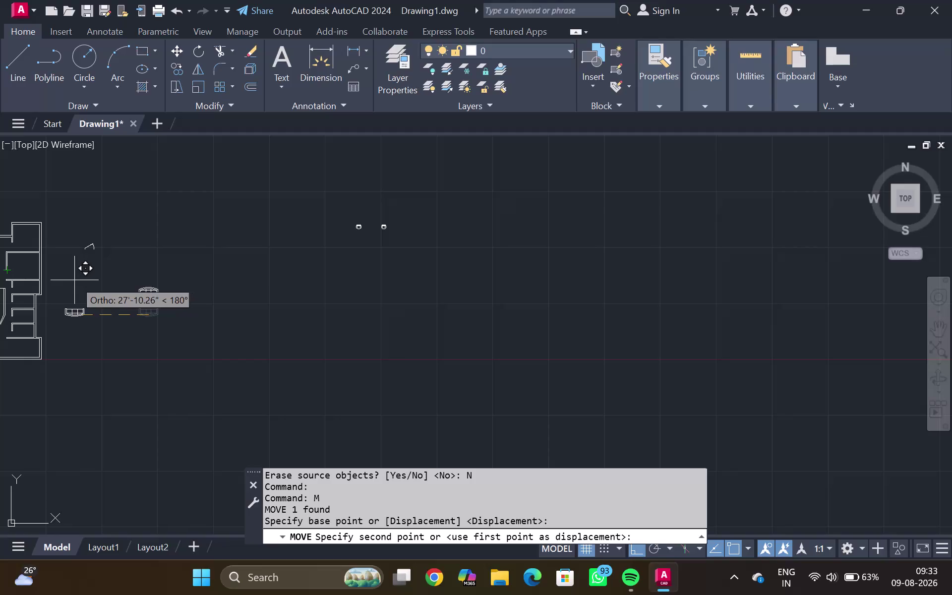
Abandon the in-progress sofa move.
key(F8)
middle_drag(21, 285, 200, 359)
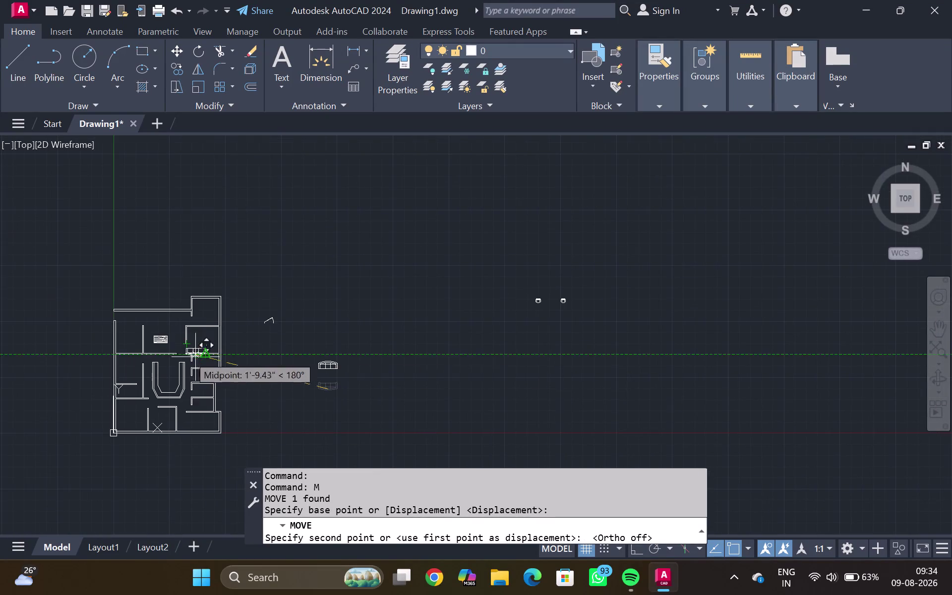
scroll(up, 3)
scroll(up, 3)
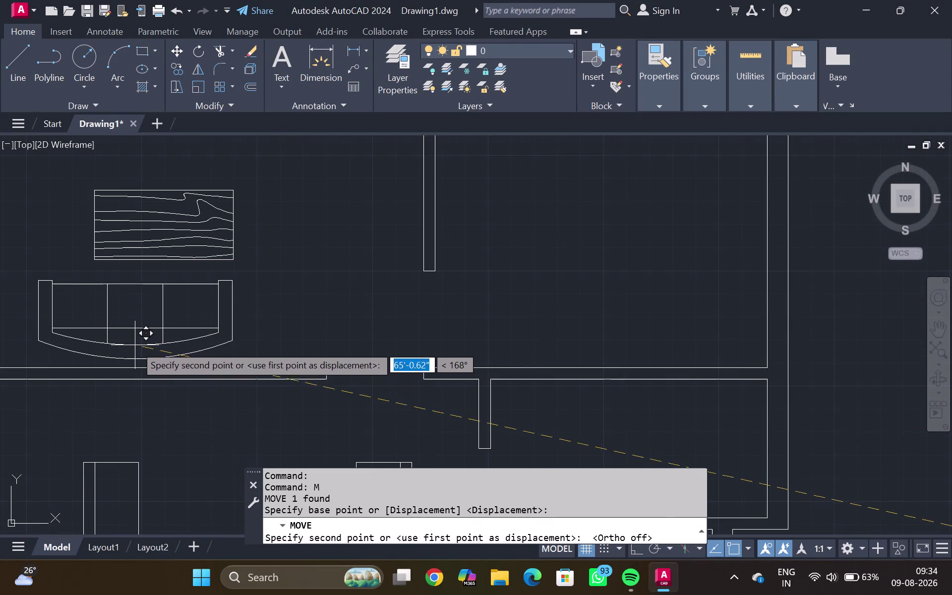
click(155, 345)
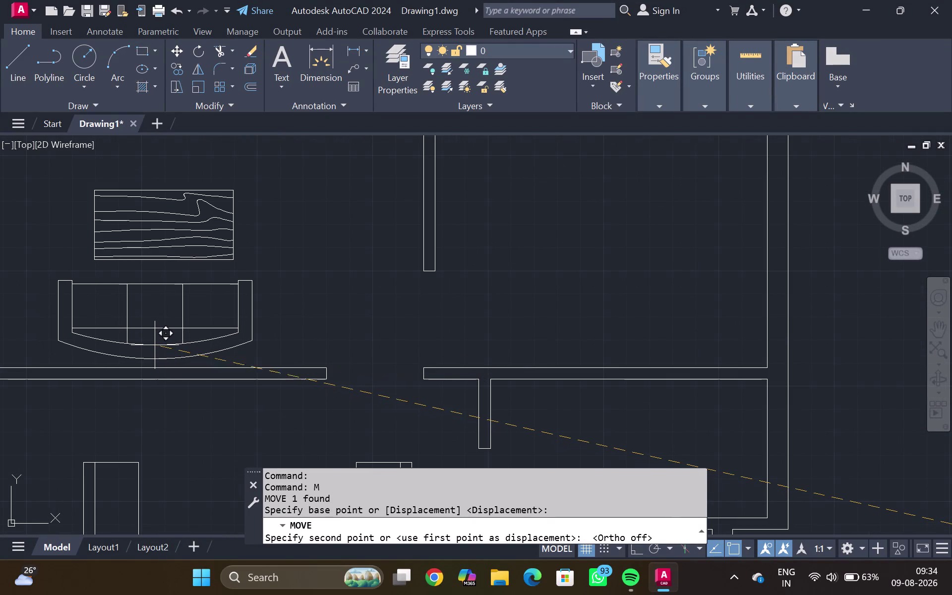
key(Escape)
Move the two small chairs from the far right to beside the sofa.
scroll(down, 3)
middle_drag(692, 332, 556, 304)
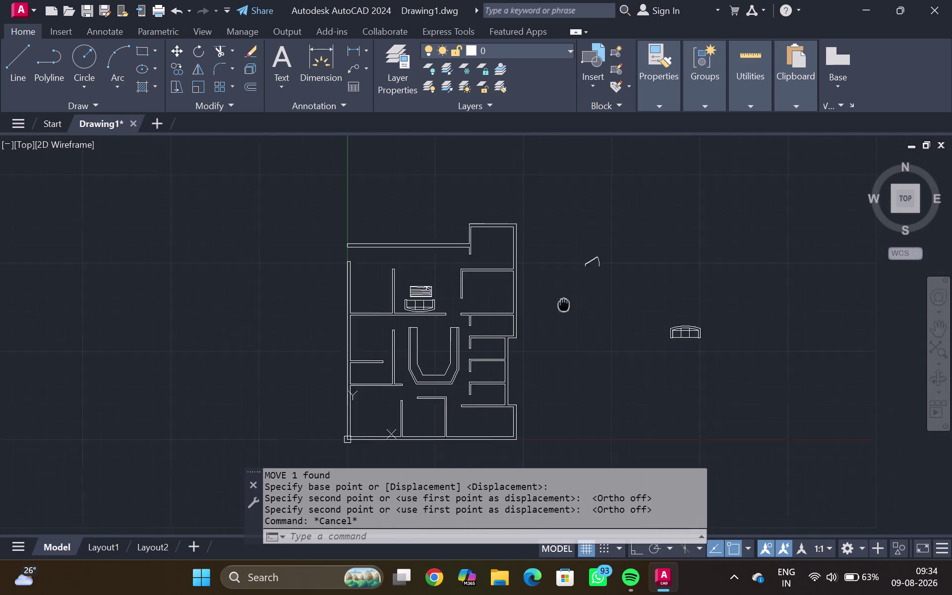
middle_drag(534, 302, 517, 299)
scroll(down, 3)
drag(744, 261, 656, 230)
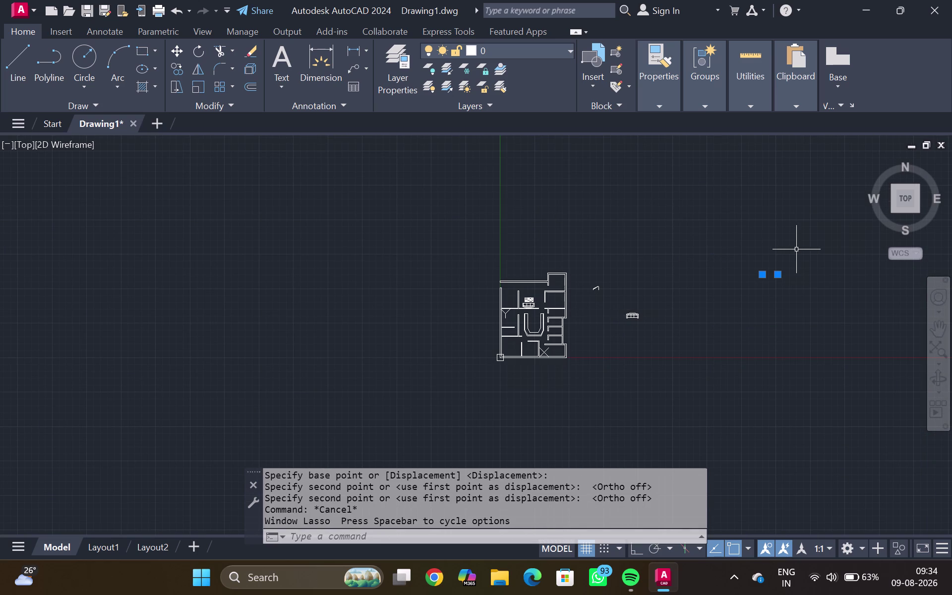
key(m)
key(Return)
scroll(up, 3)
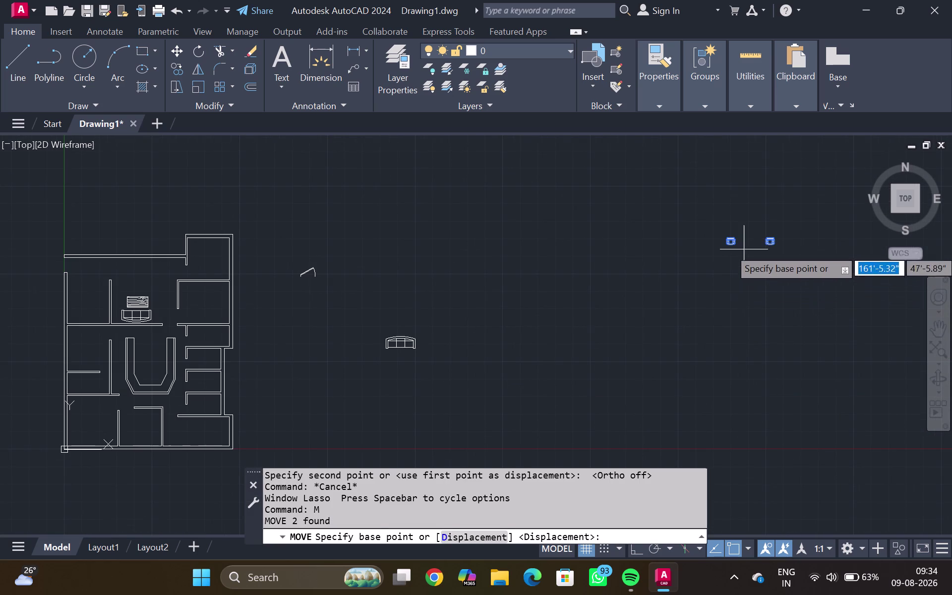
click(741, 245)
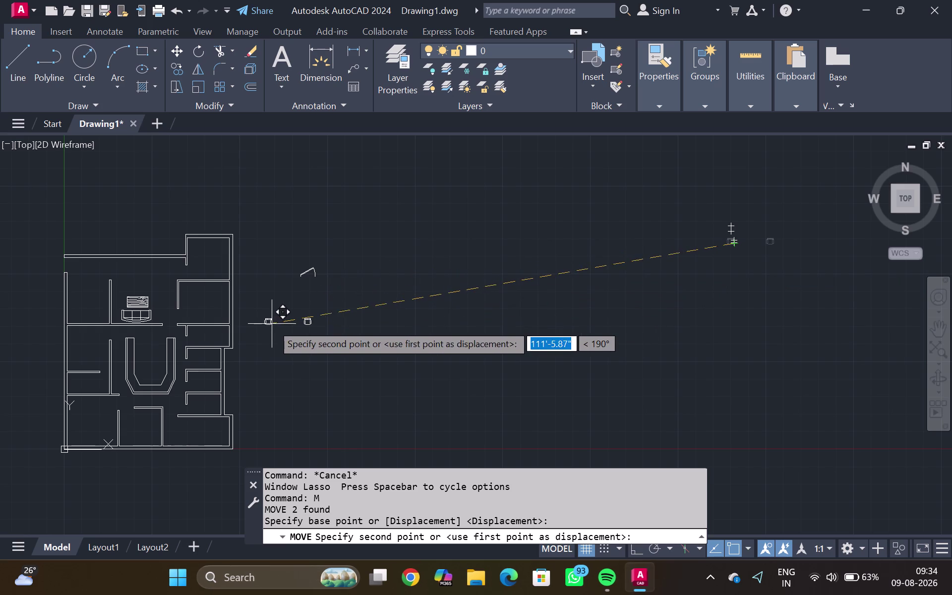
click(273, 322)
key(Escape)
scroll(up, 3)
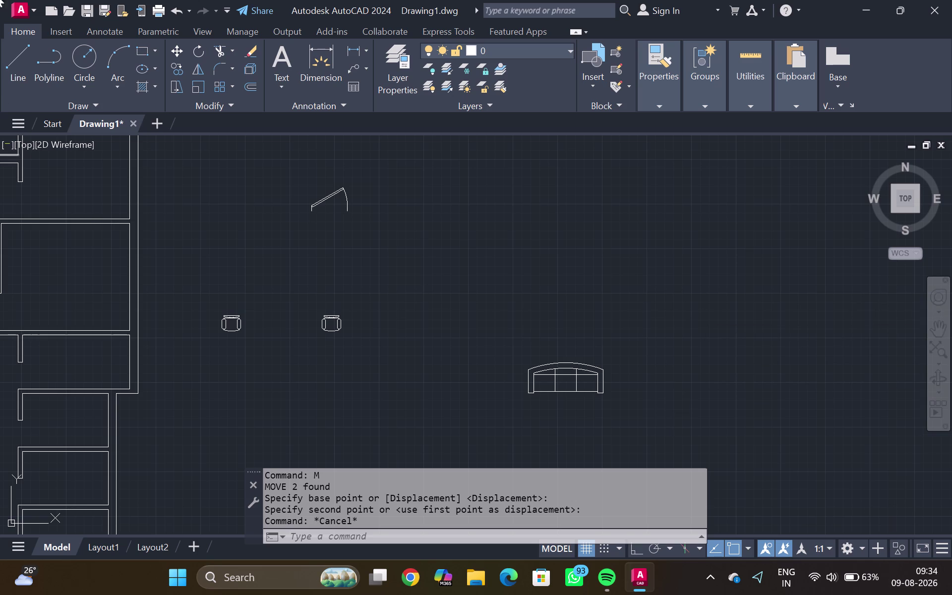
click(238, 317)
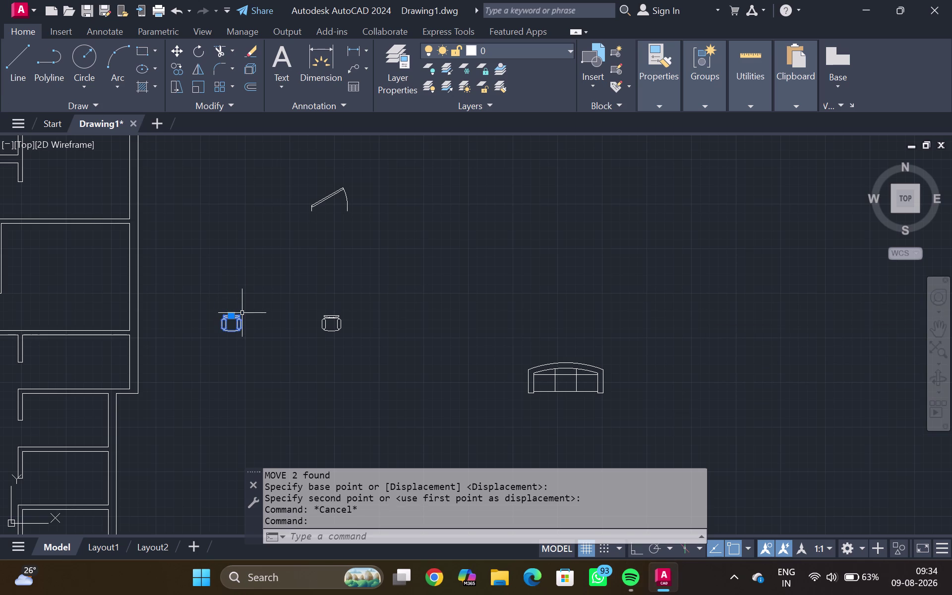
Rotate the left chair 90 degrees so it faces sideways.
key(r)
key(o)
key(Return)
click(243, 311)
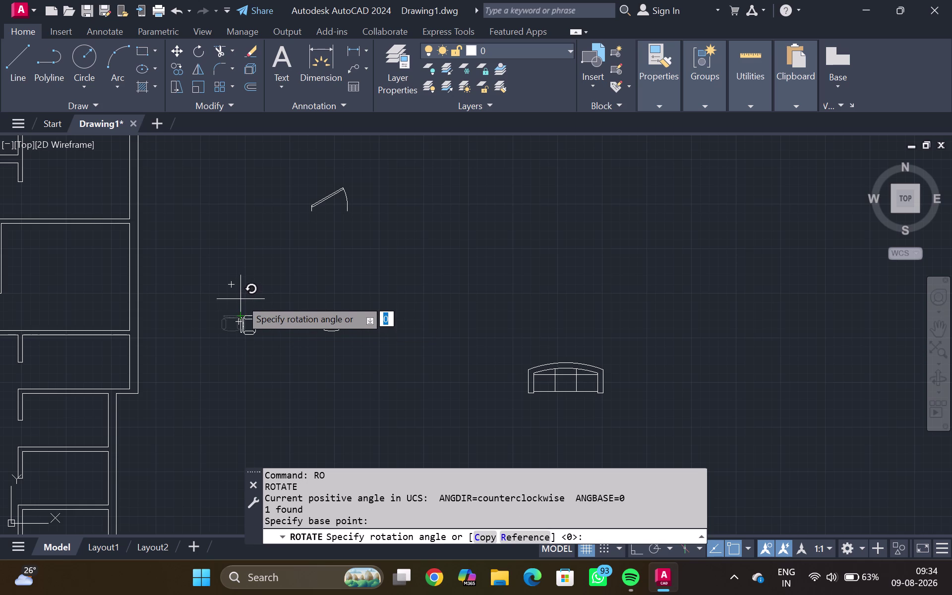
click(240, 296)
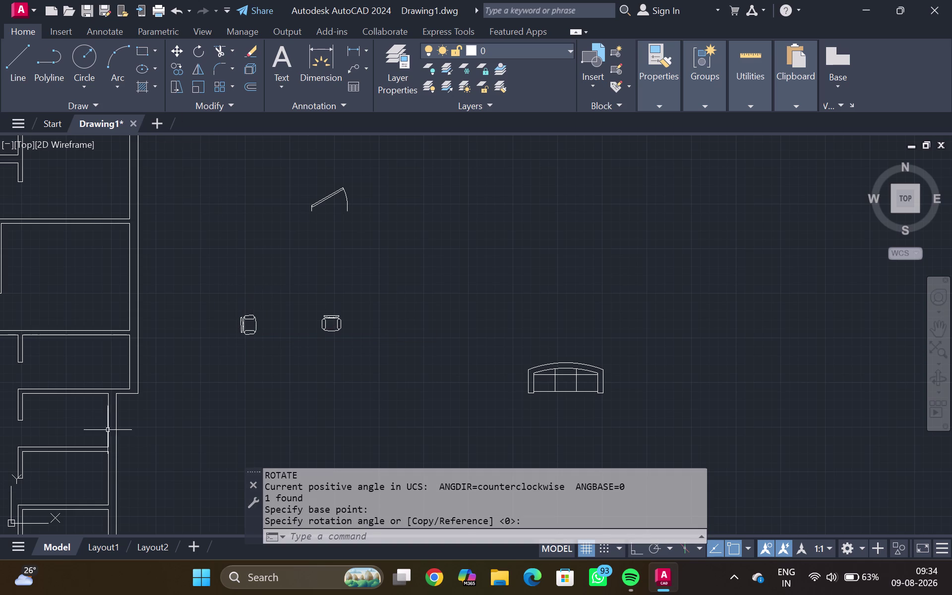
Mirror the rotated chair across a straight vertical line, keeping the original.
click(255, 318)
text(MI)
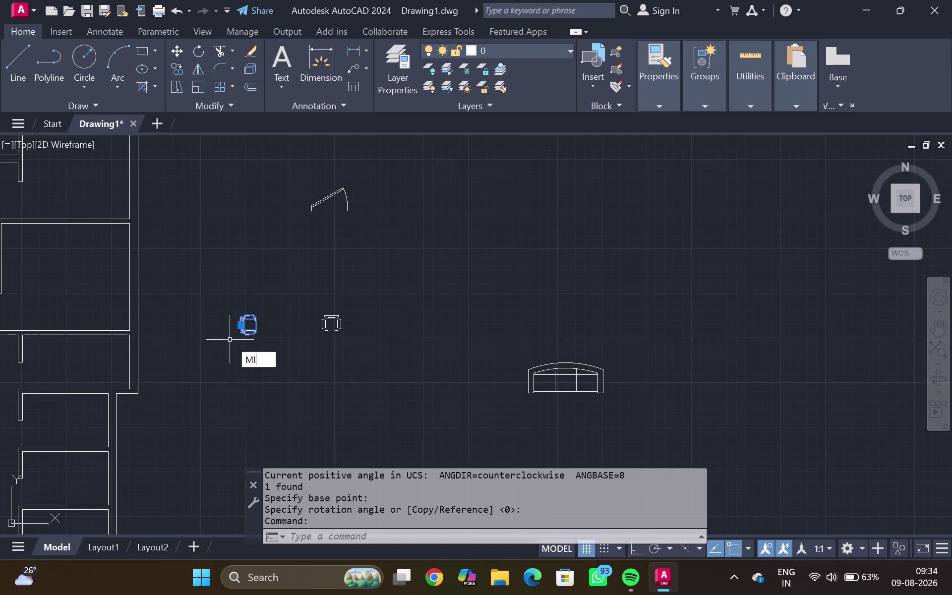
key(Return)
click(270, 300)
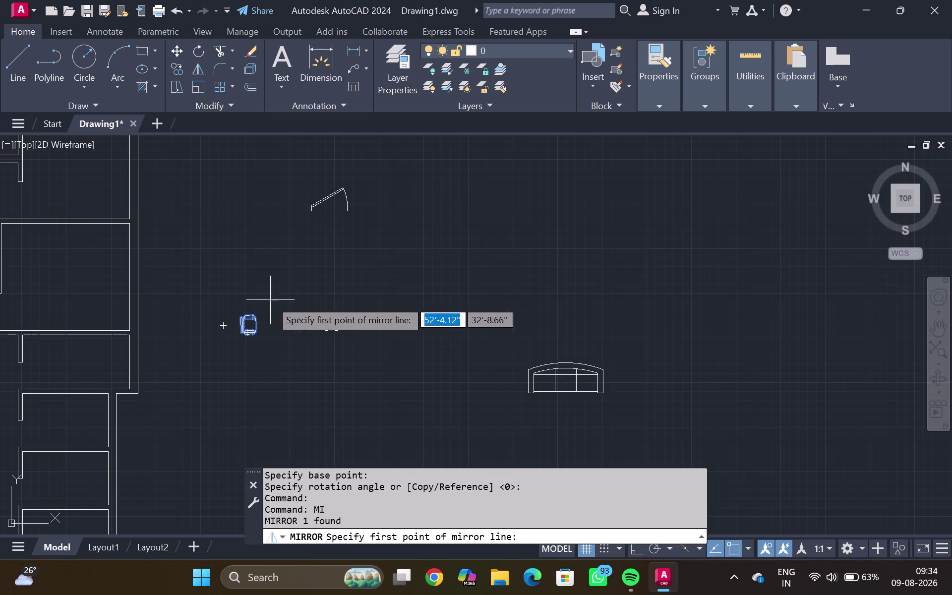
key(F8)
click(272, 373)
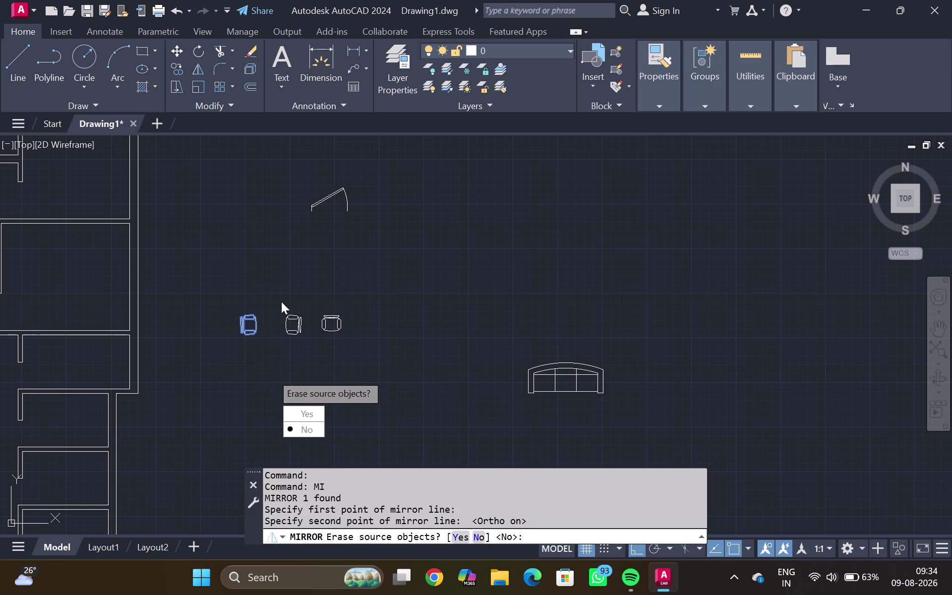
drag(294, 433, 272, 373)
key(Escape)
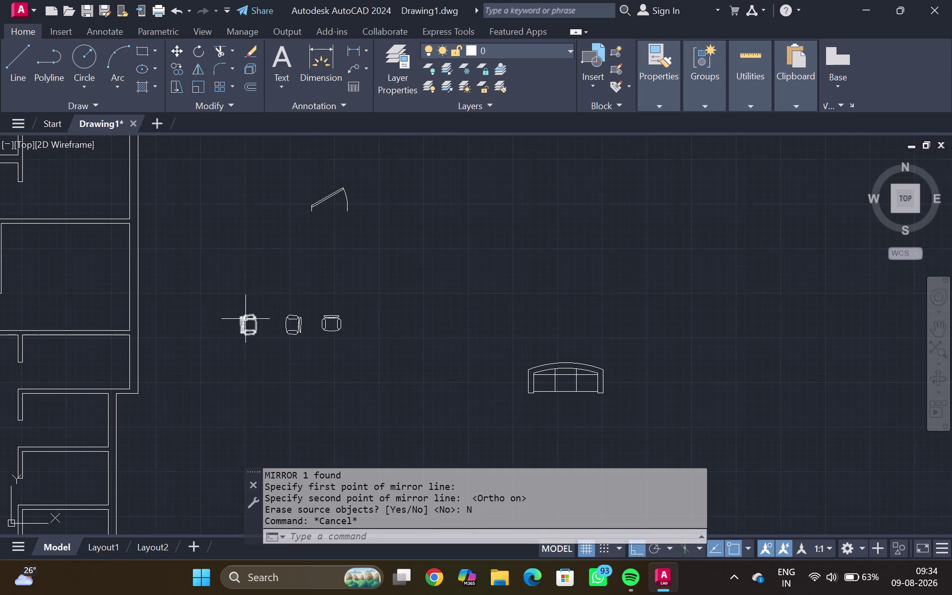
click(246, 321)
text(CO)
key(Return)
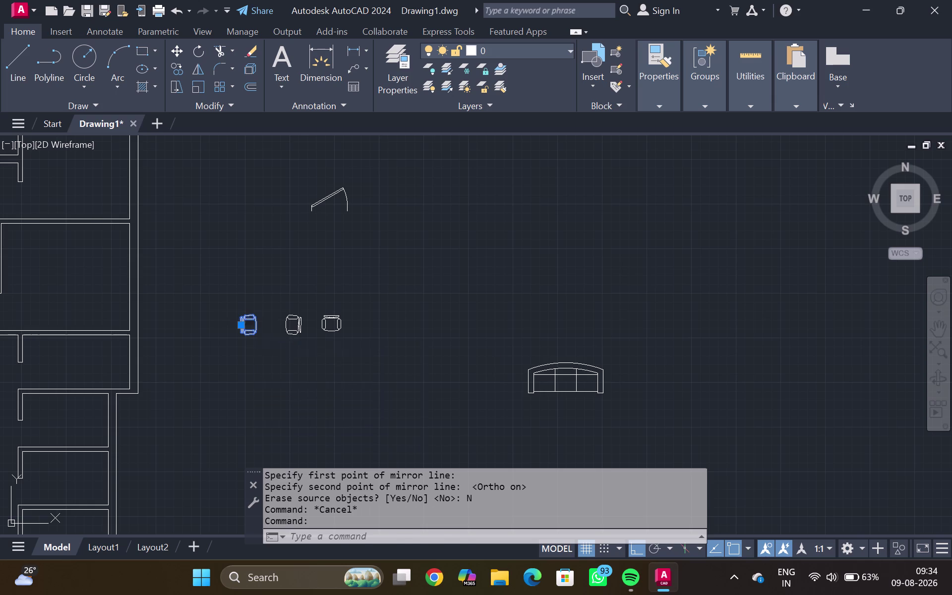
scroll(up, 3)
Copy the rotated chair to the left end of the top room's desk.
click(223, 329)
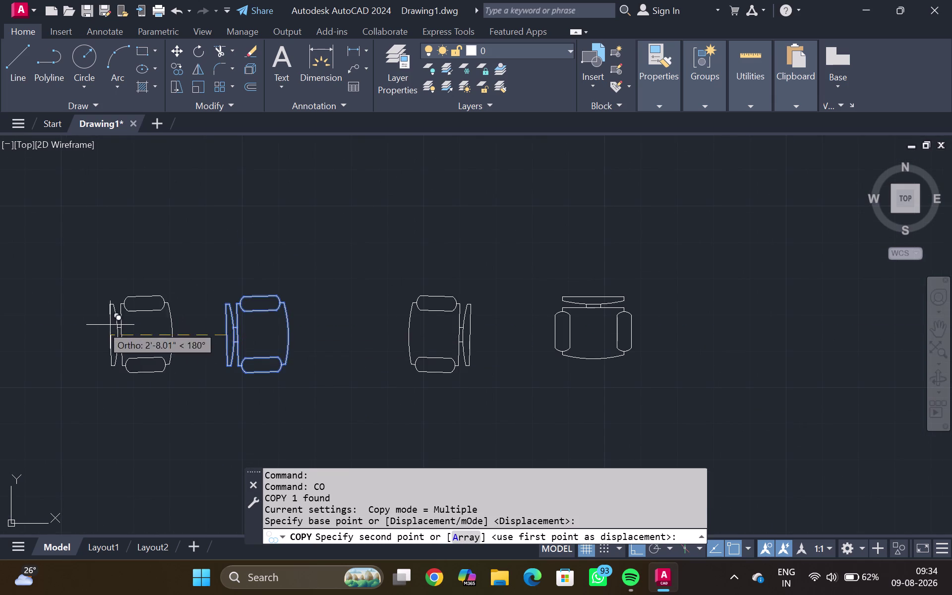
scroll(down, 3)
middle_drag(36, 316, 228, 306)
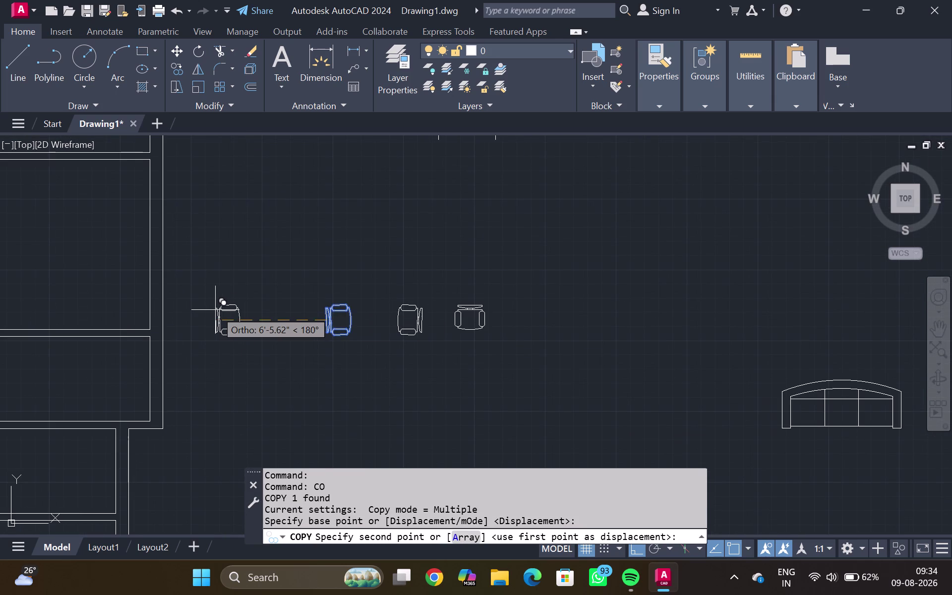
key(F8)
scroll(down, 3)
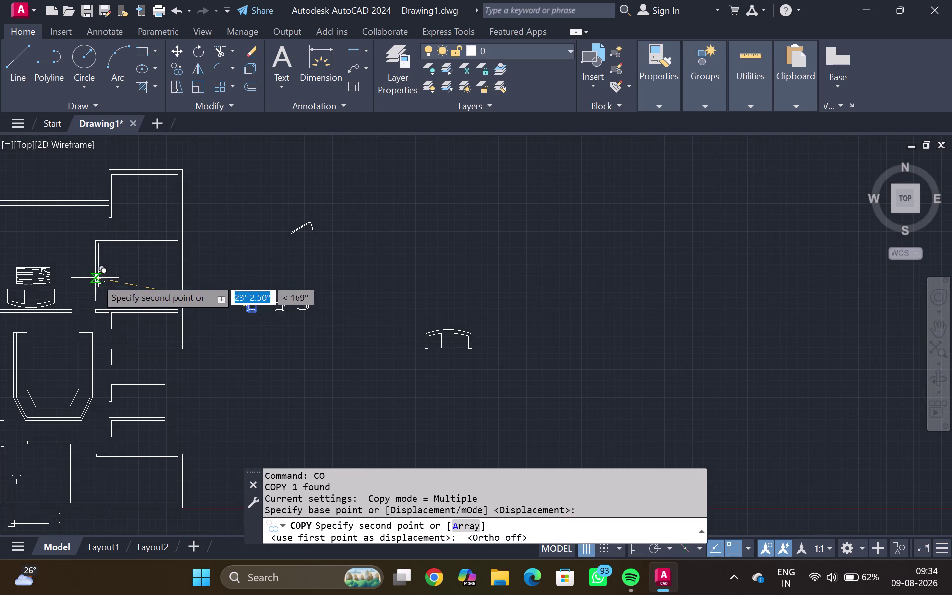
middle_drag(61, 273, 178, 308)
scroll(up, 3)
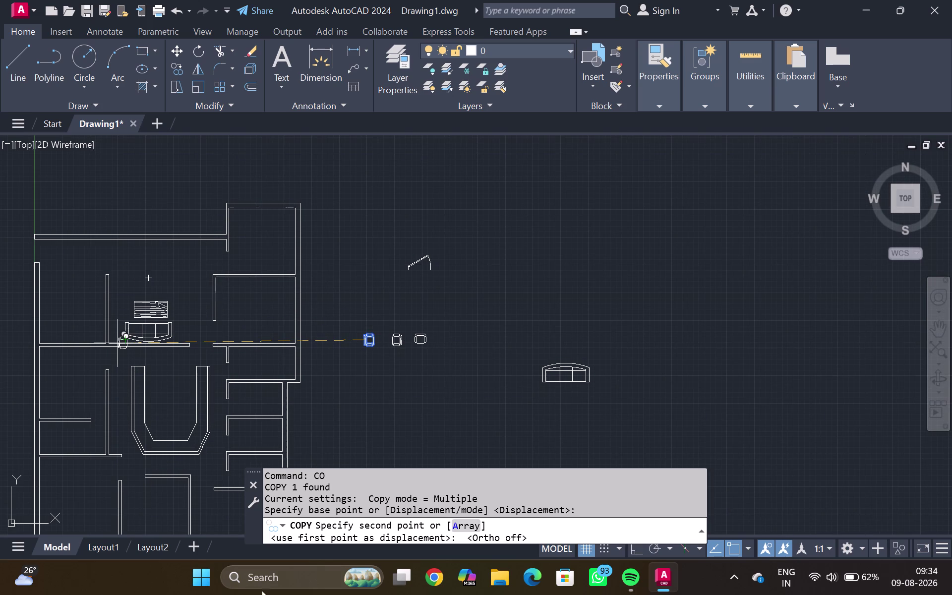
scroll(up, 3)
scroll(up, 3)
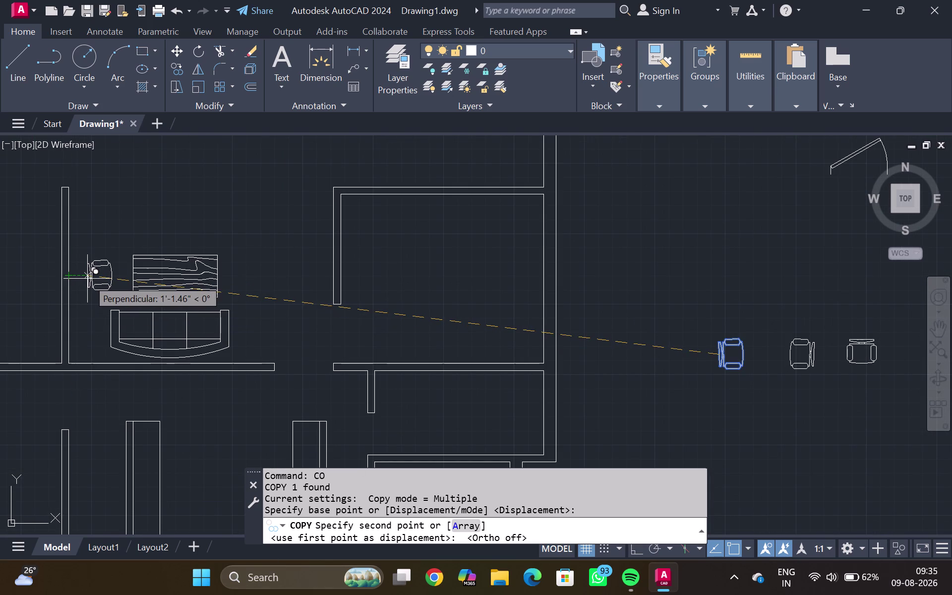
click(87, 278)
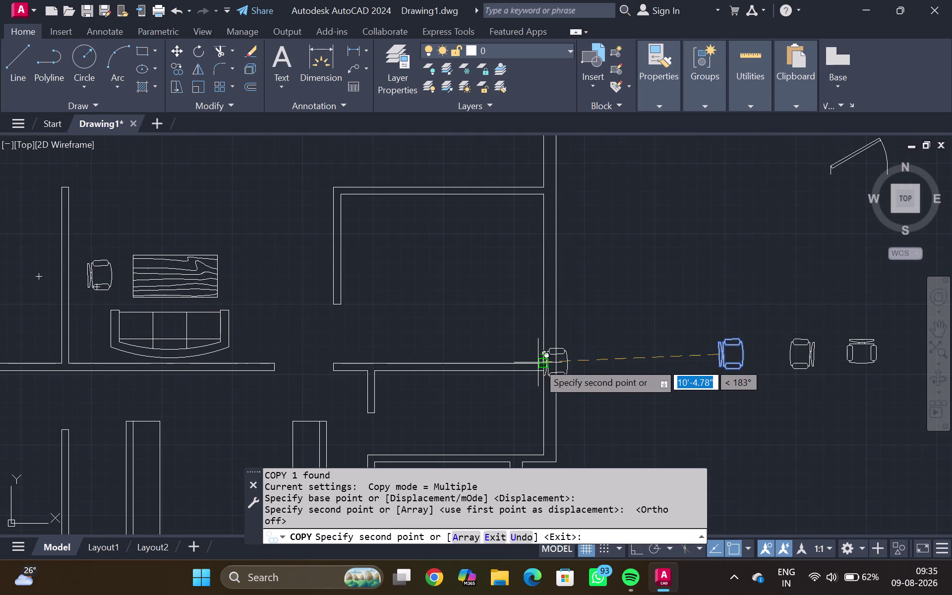
key(Escape)
Copy the mirrored chair to the desk's right end.
click(814, 360)
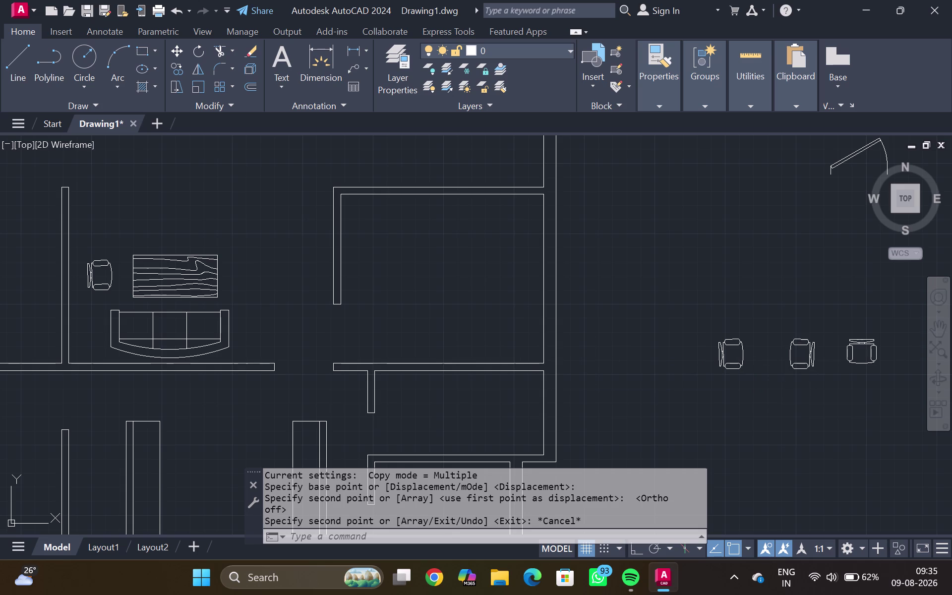
text(C)
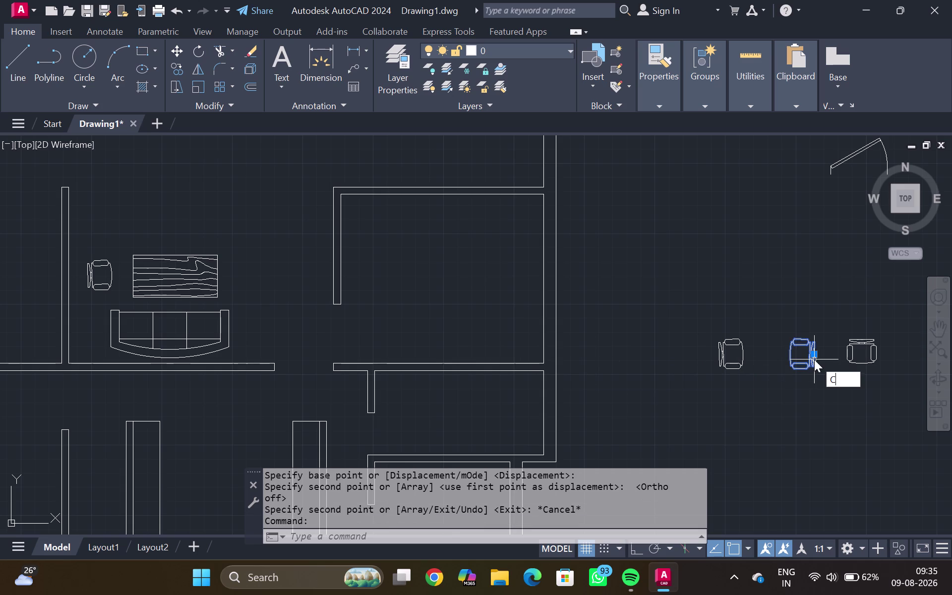
text(IO)
key(BackSpace)
key(BackSpace)
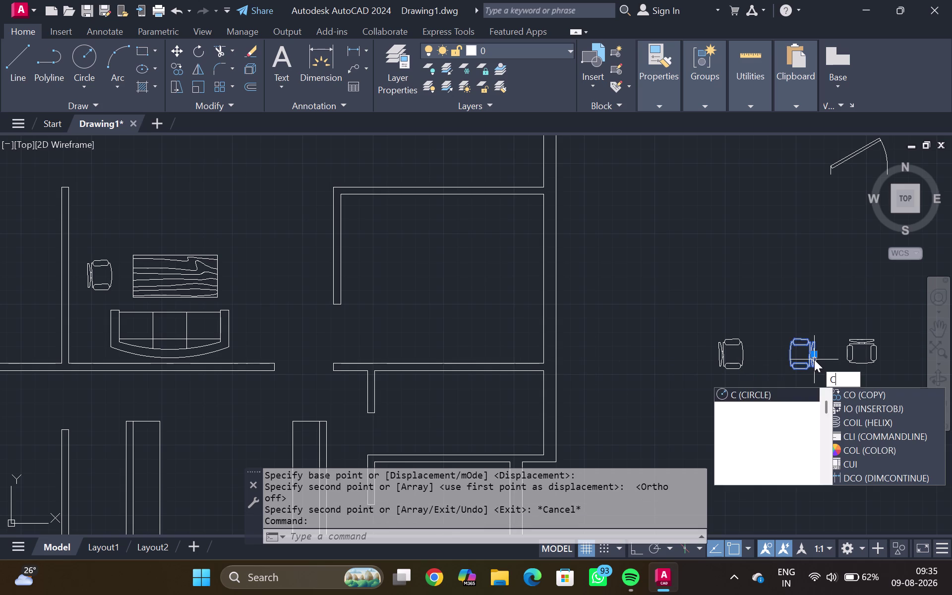
key(o)
key(Return)
click(815, 359)
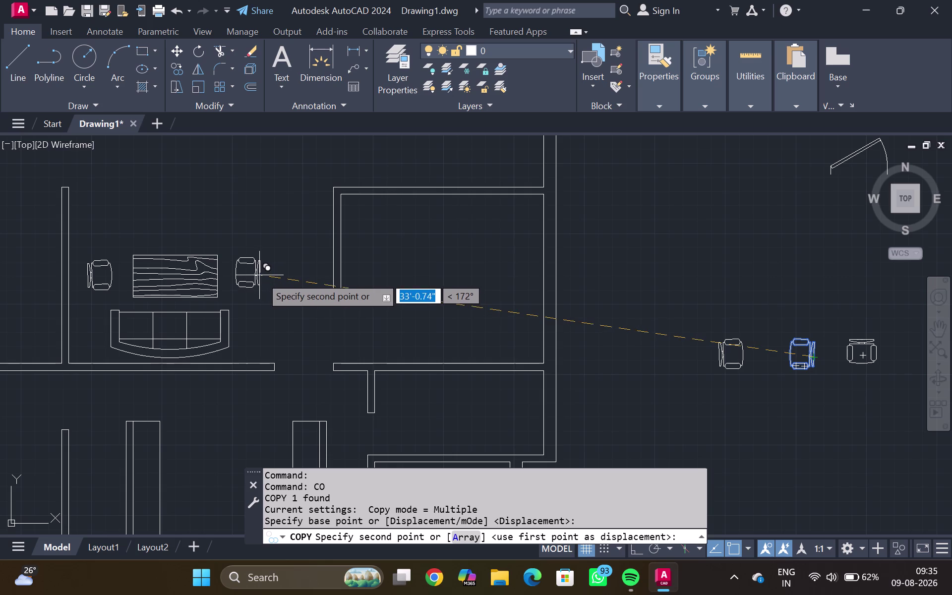
click(264, 278)
key(Escape)
scroll(down, 3)
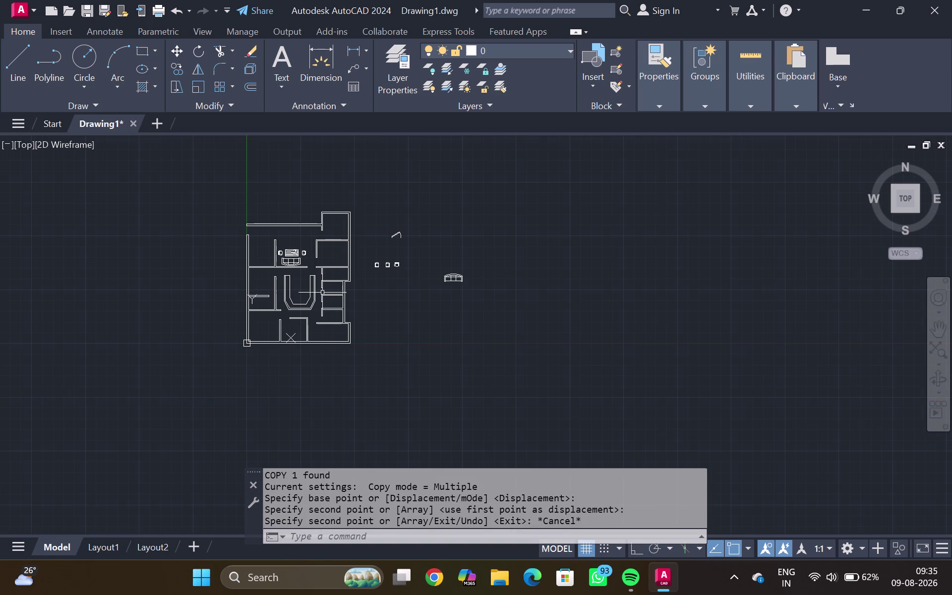
Copy the middle chair to the upper and middle left inside of the counter.
middle_drag(310, 278, 339, 231)
scroll(up, 3)
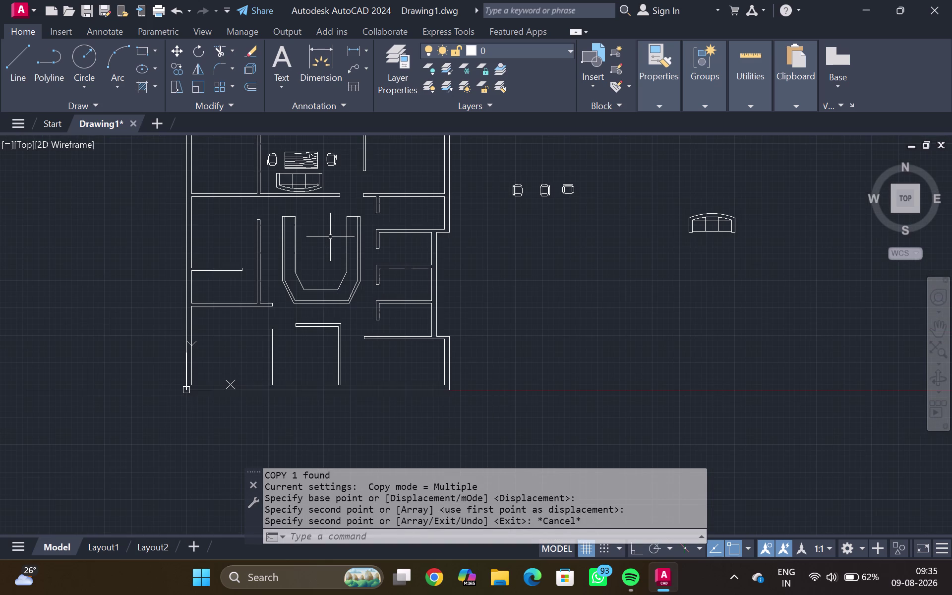
click(547, 190)
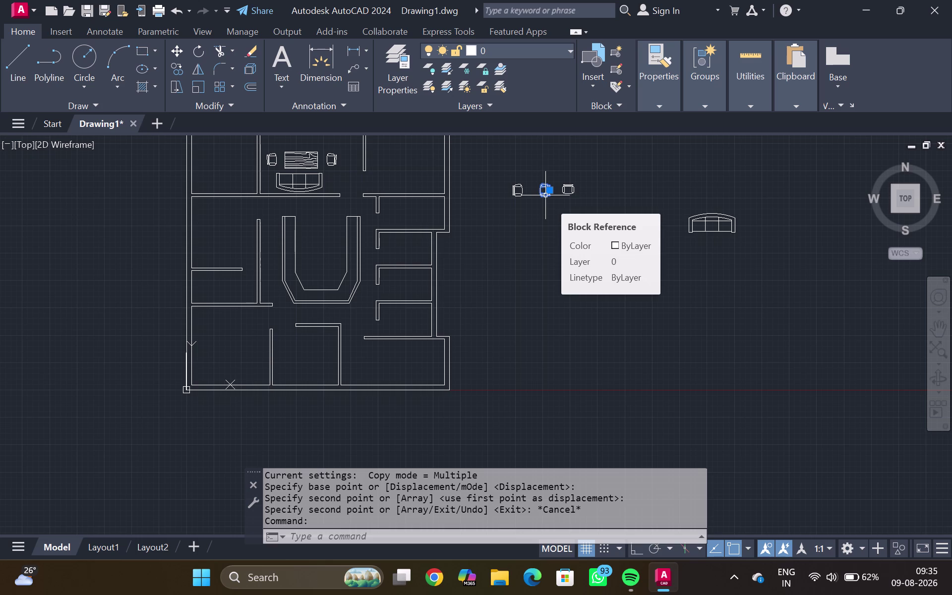
text(CO)
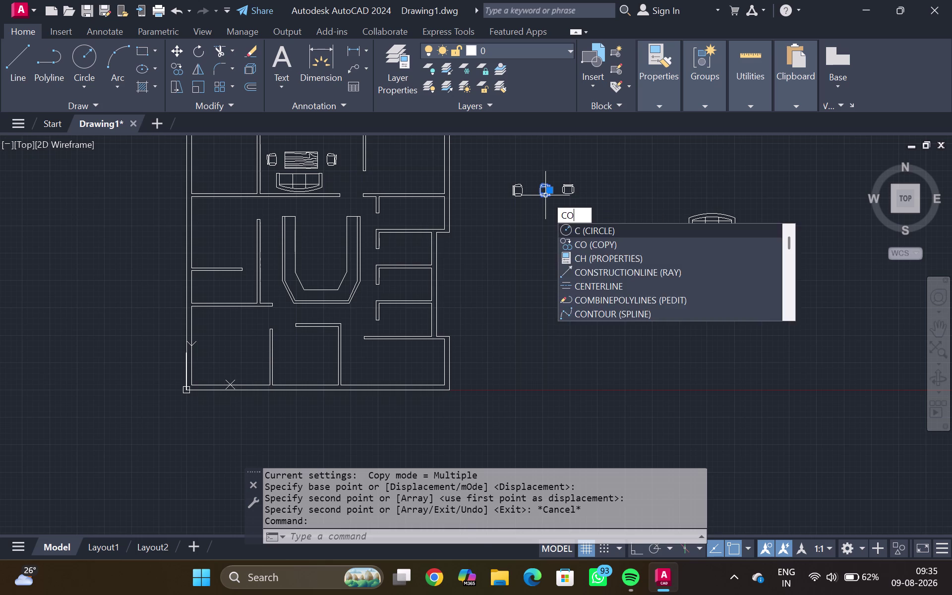
key(Return)
scroll(up, 3)
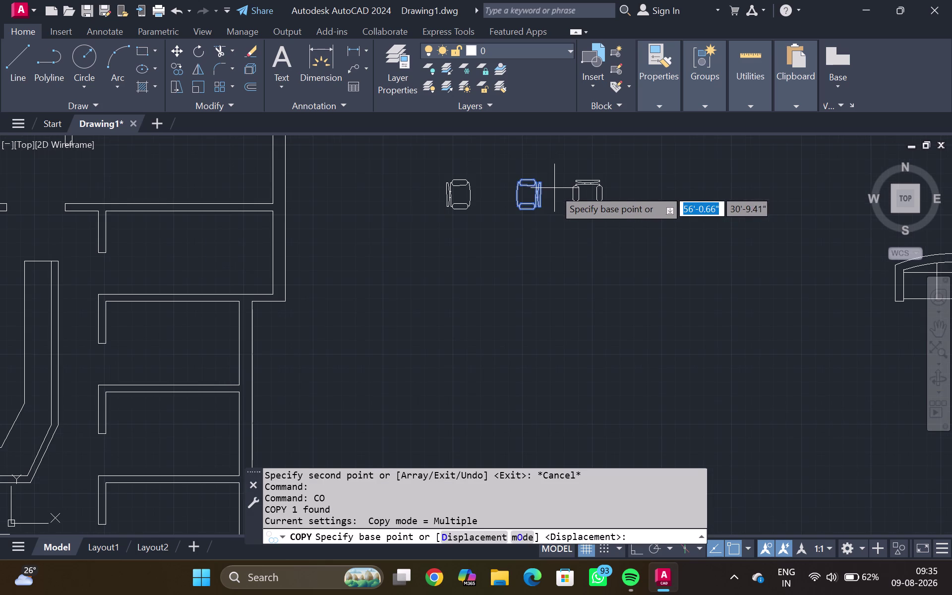
click(547, 192)
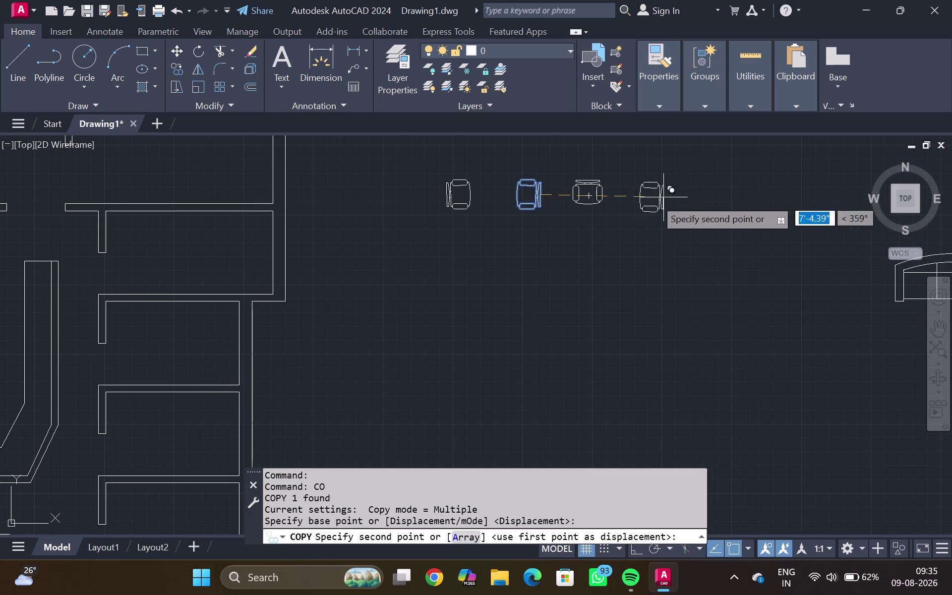
middle_drag(453, 300, 842, 302)
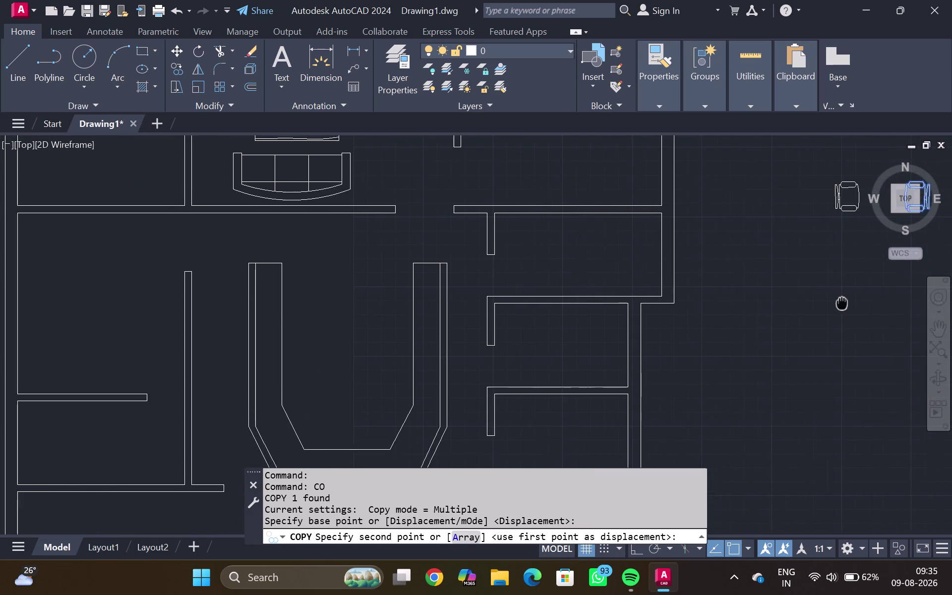
middle_drag(842, 301, 832, 300)
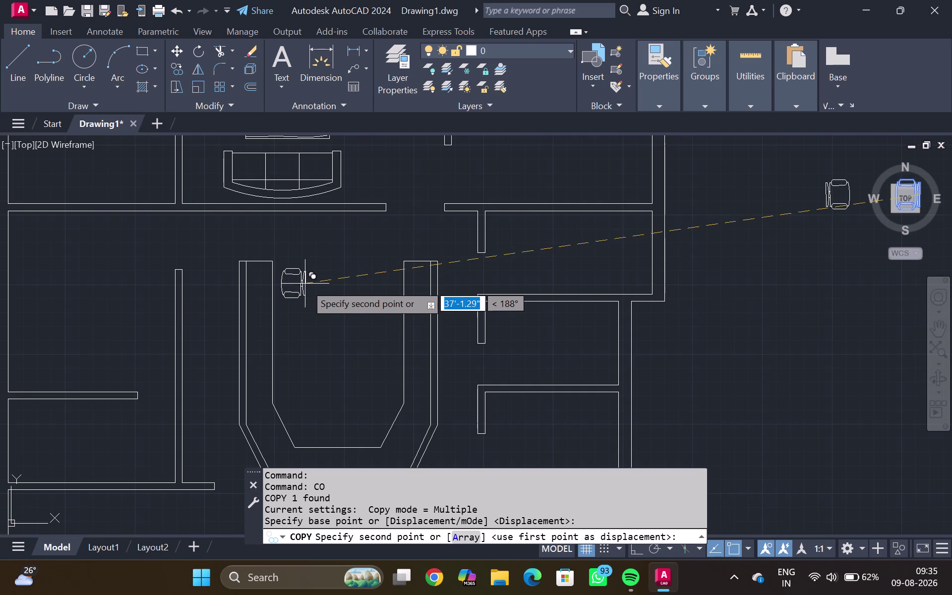
click(305, 282)
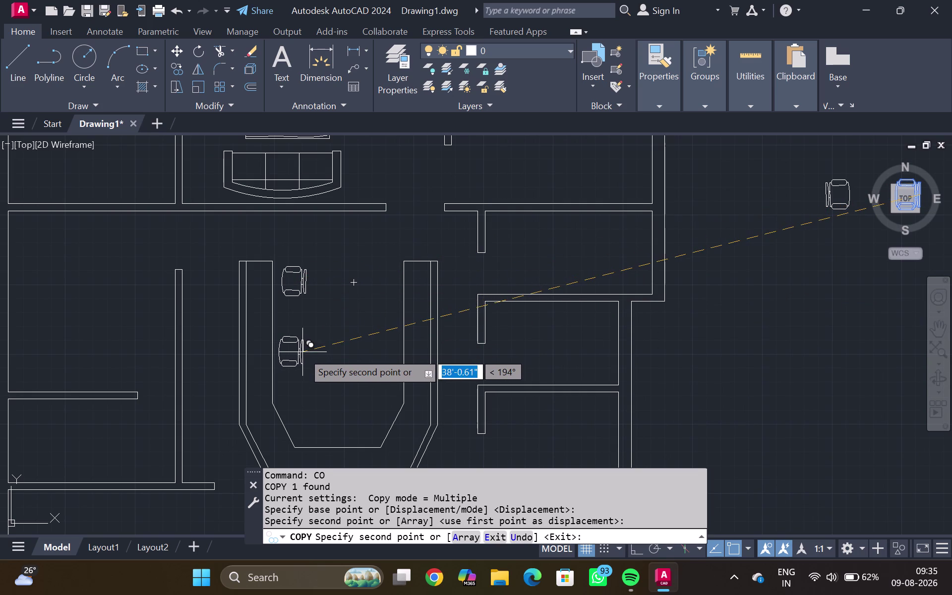
click(303, 352)
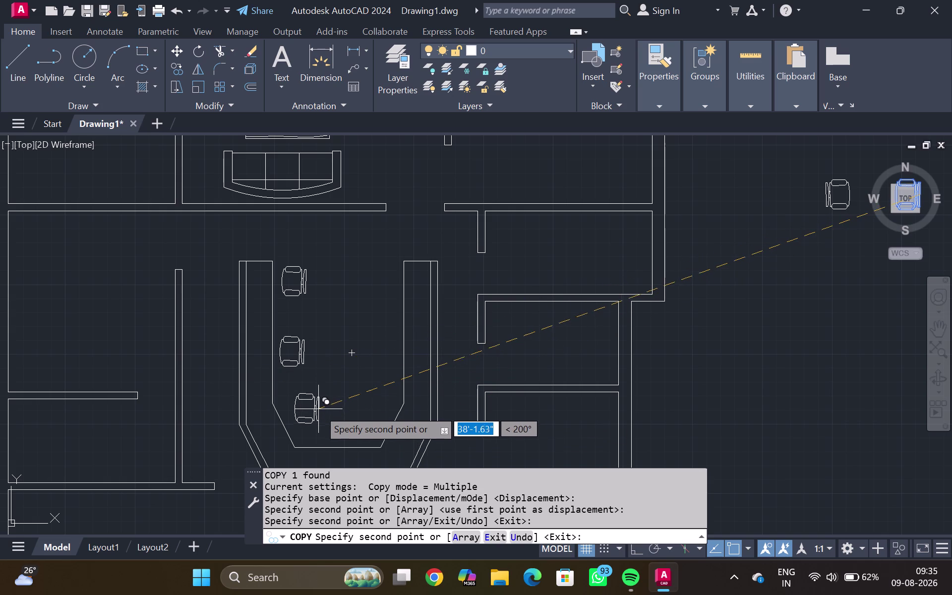
Add a third chair at the counter's bottom left and zoom to the whole plan.
click(317, 413)
key(Escape)
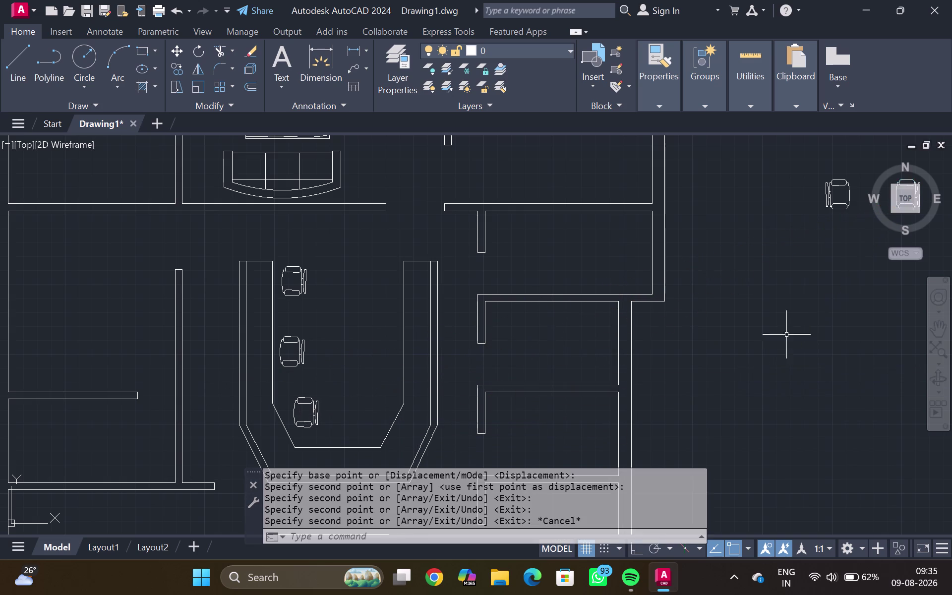
scroll(down, 3)
middle_click(791, 298)
middle_click(791, 296)
middle_drag(774, 301, 762, 301)
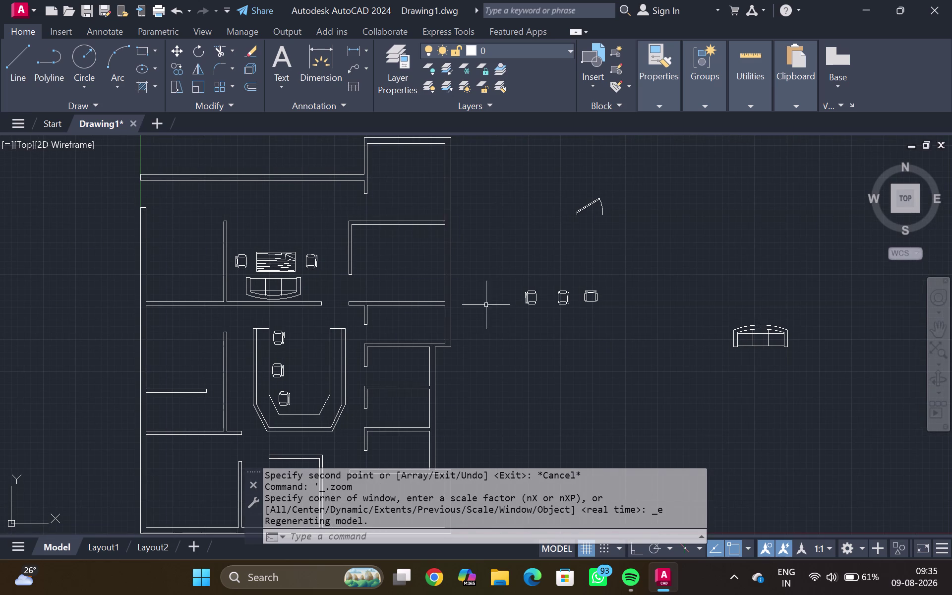
Copy the standalone chair to the upper and middle right inside of the counter.
click(532, 300)
click(514, 303)
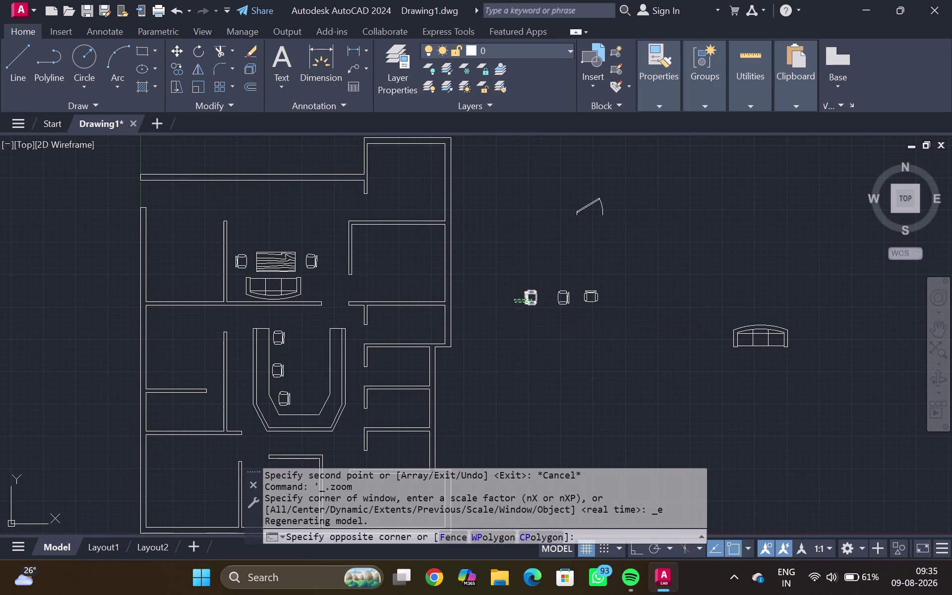
key(c)
key(o)
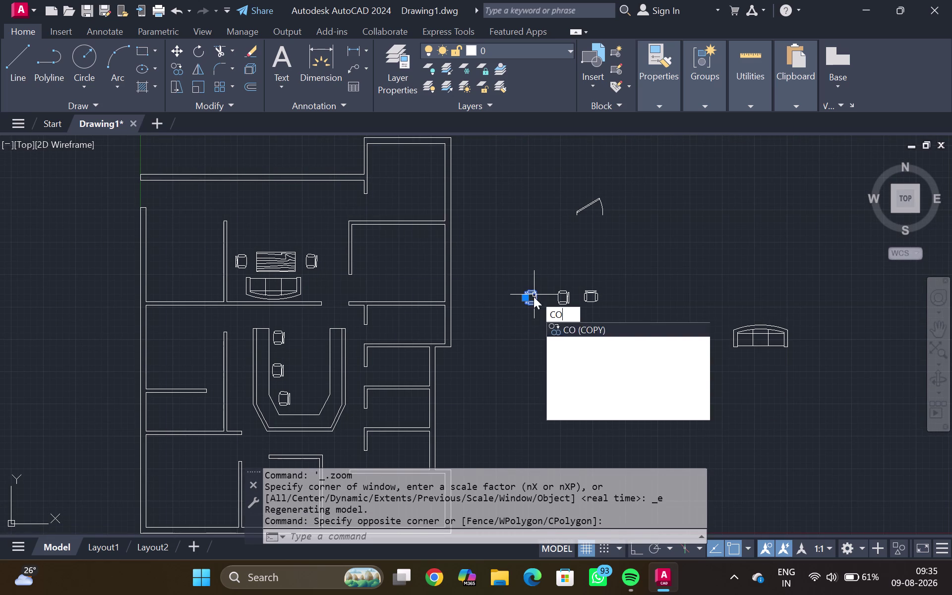
key(Return)
scroll(up, 3)
click(488, 294)
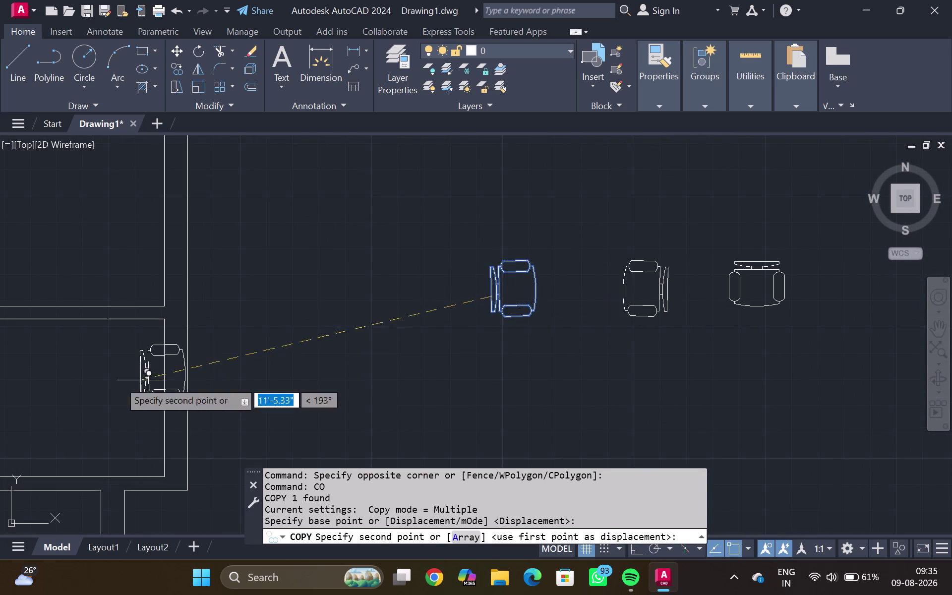
scroll(down, 3)
middle_drag(51, 386, 511, 377)
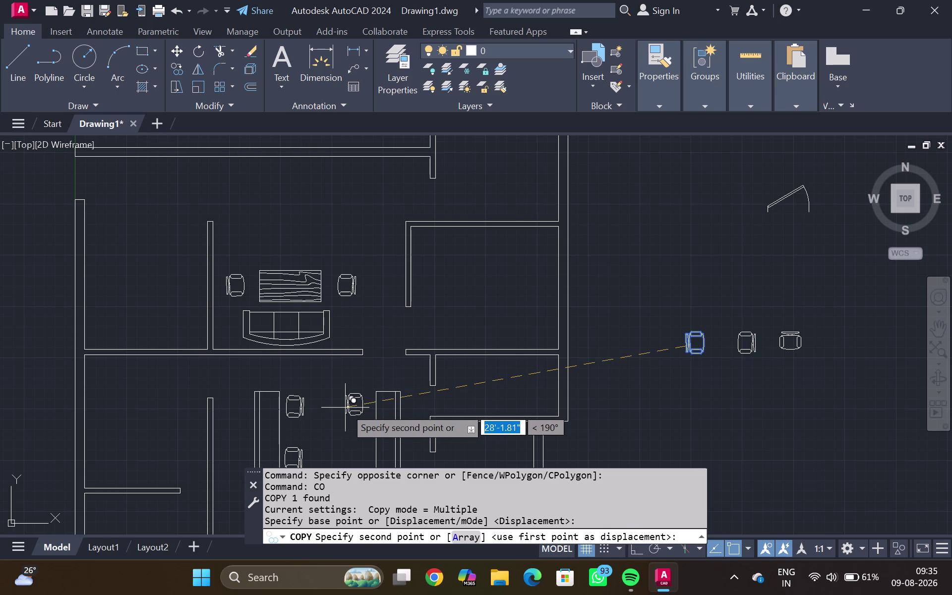
scroll(up, 3)
middle_drag(345, 406, 358, 327)
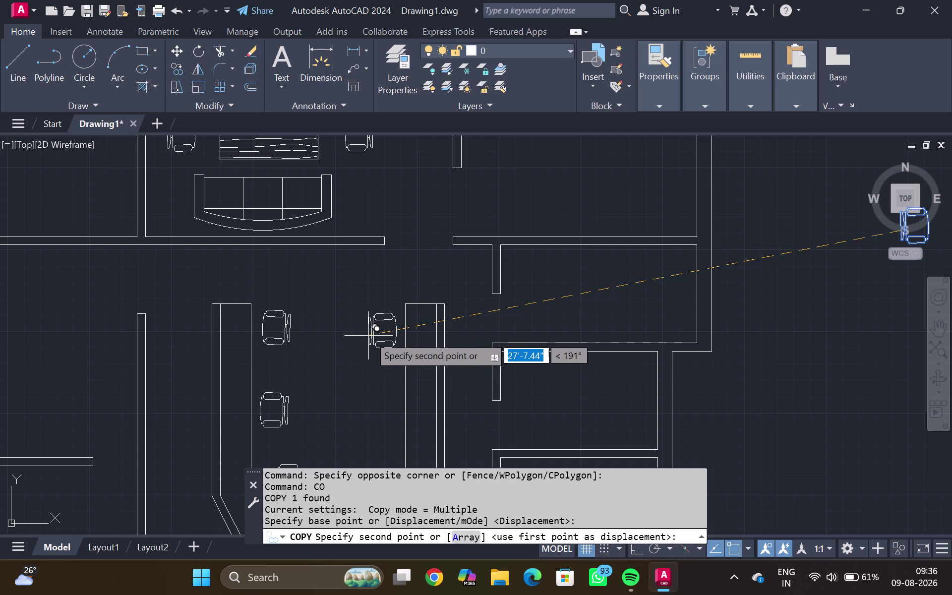
click(369, 331)
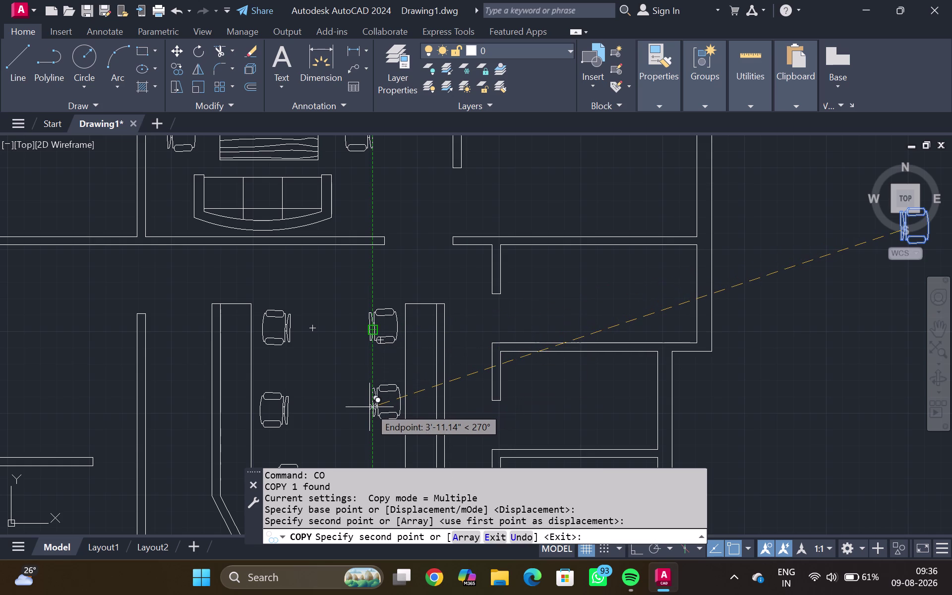
click(369, 410)
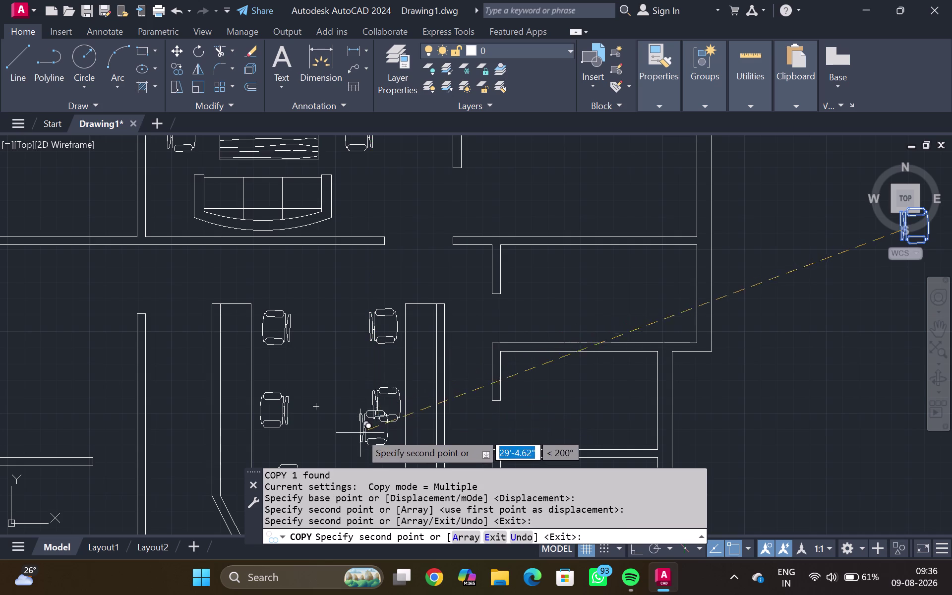
Place a third chair copy at the counter's bottom right.
middle_drag(361, 434, 363, 278)
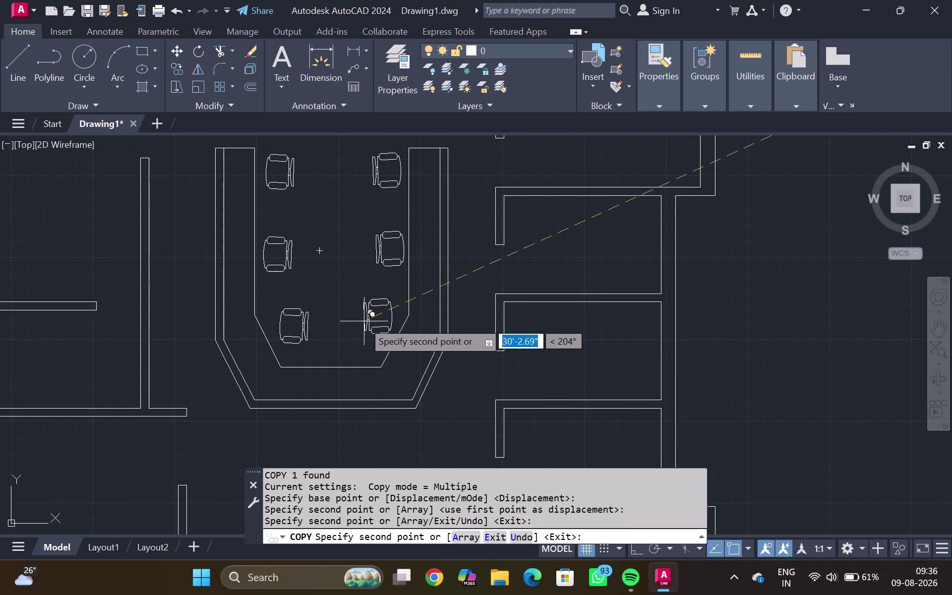
click(359, 323)
key(Escape)
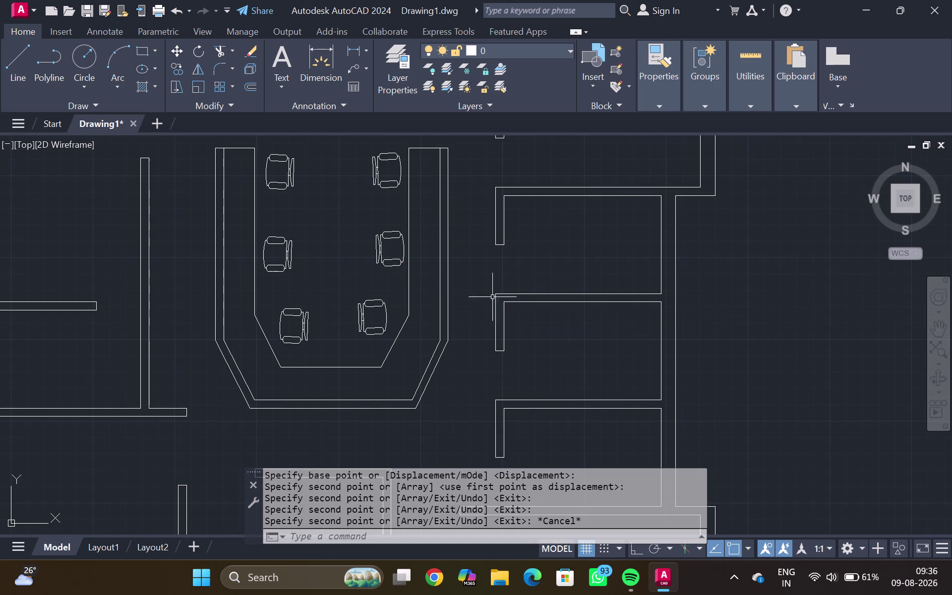
click(376, 313)
Angle the bottom-right chair toward the counter's slanted end.
click(361, 308)
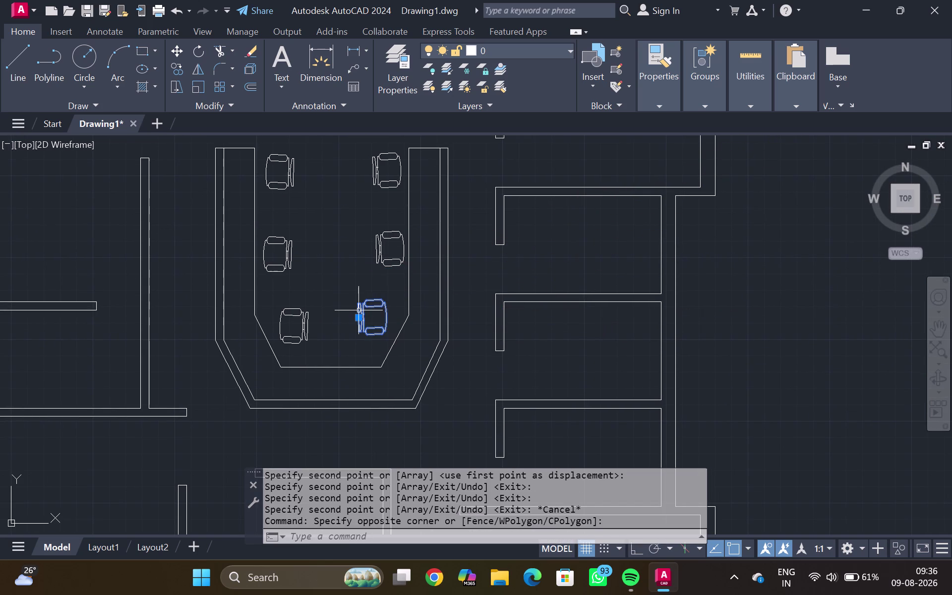
key(r)
key(o)
key(Return)
click(357, 315)
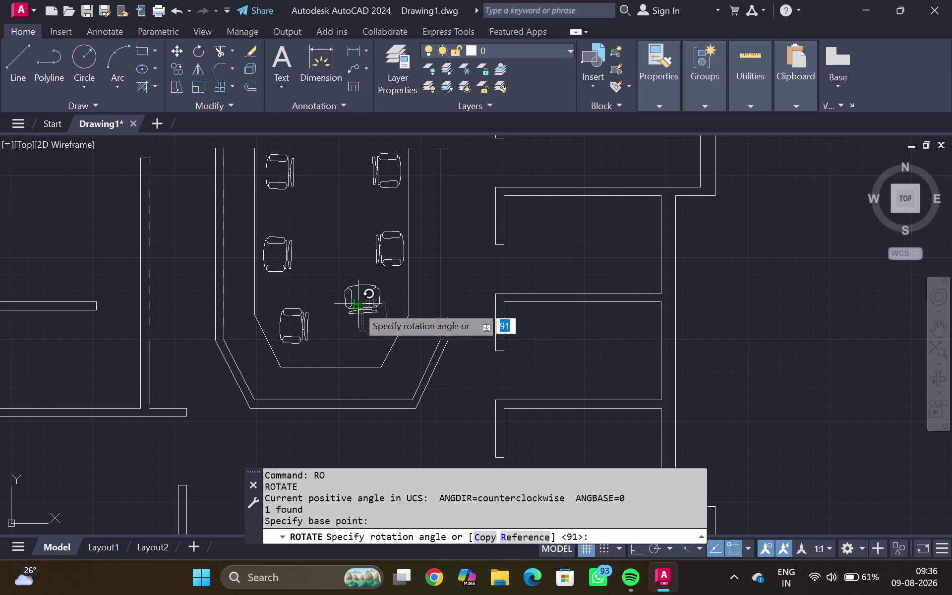
click(380, 324)
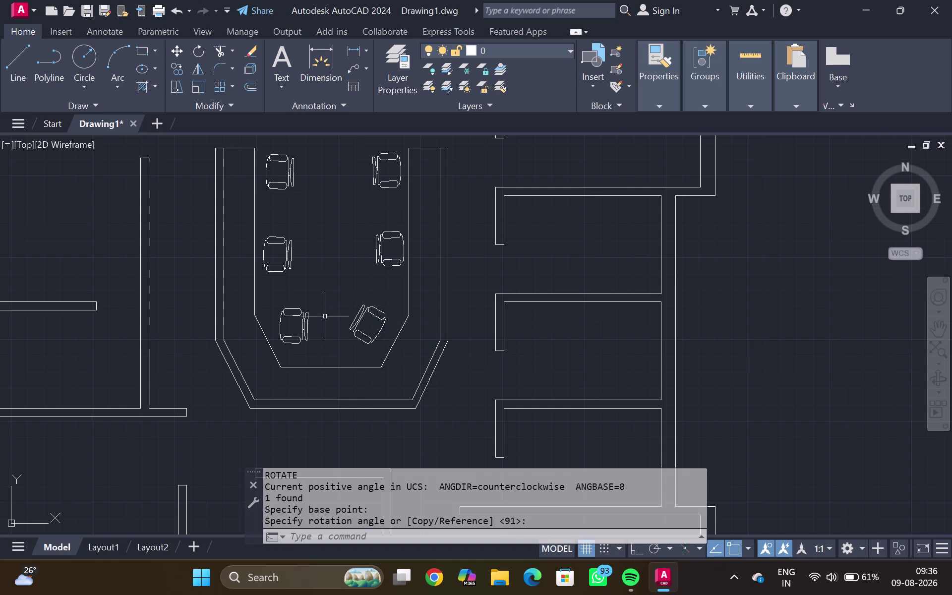
Rotate the bottom-left chair toward its slanted end.
click(308, 321)
key(r)
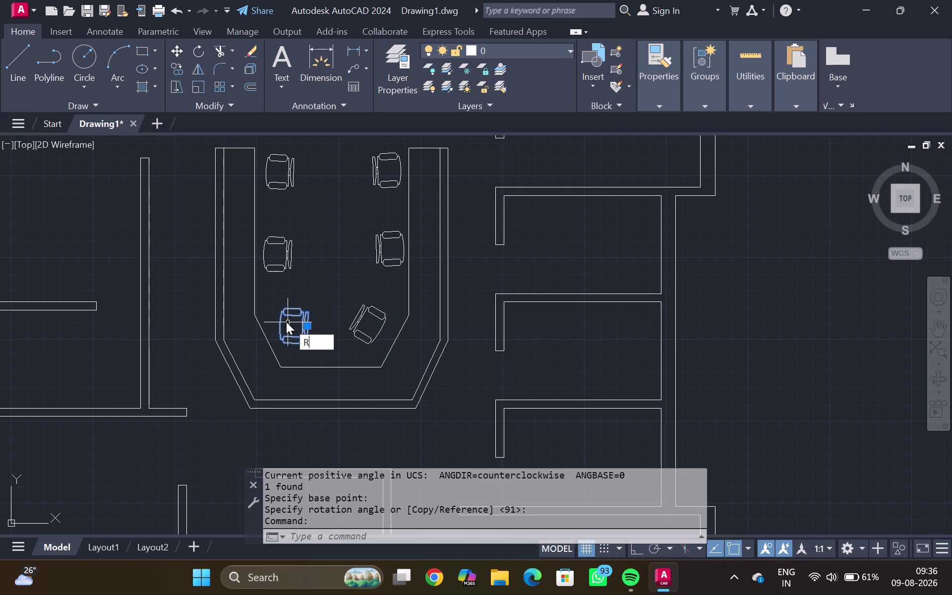
key(o)
key(Return)
click(300, 327)
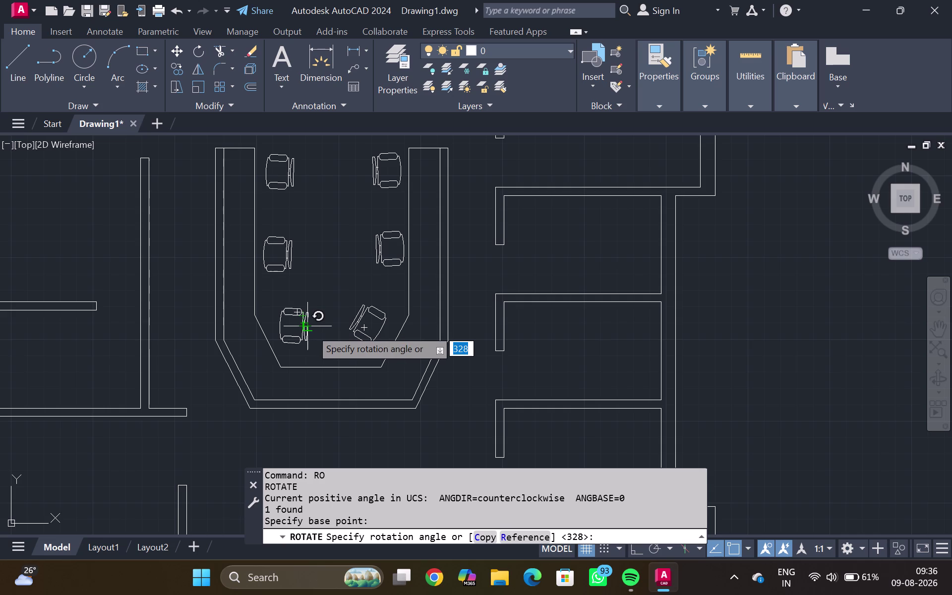
click(310, 320)
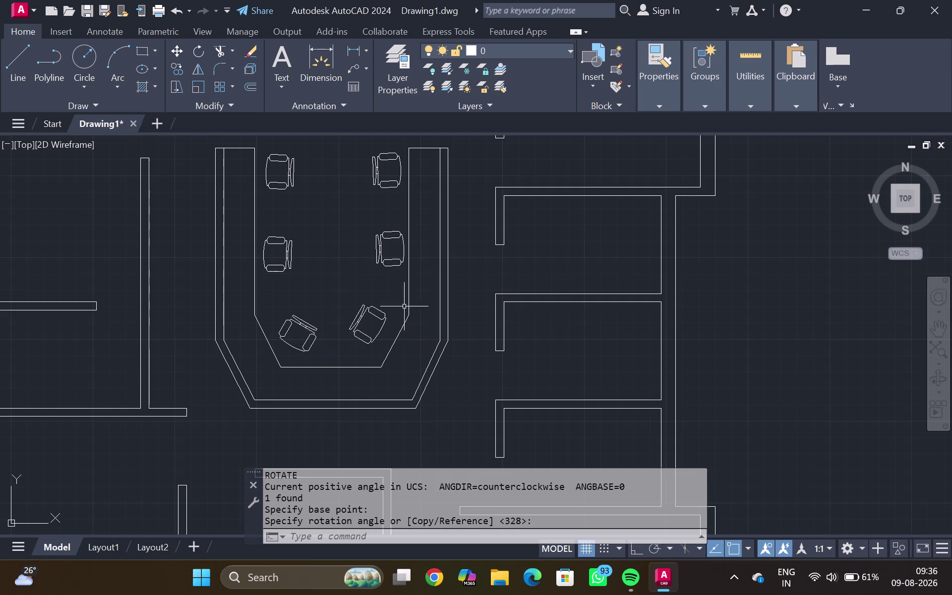
Re-rotate the bottom-left chair to its final angle.
click(313, 323)
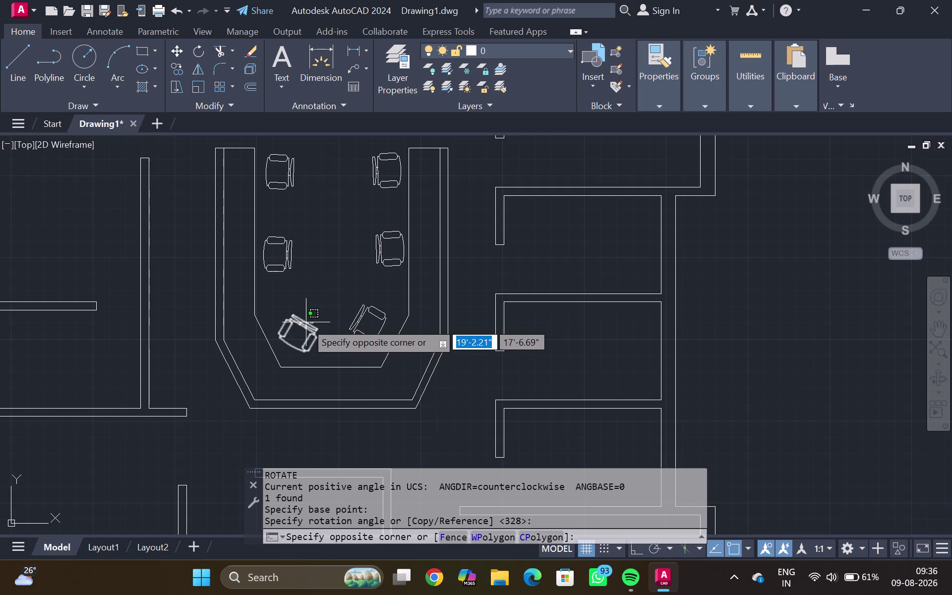
click(304, 323)
text(RO)
key(Return)
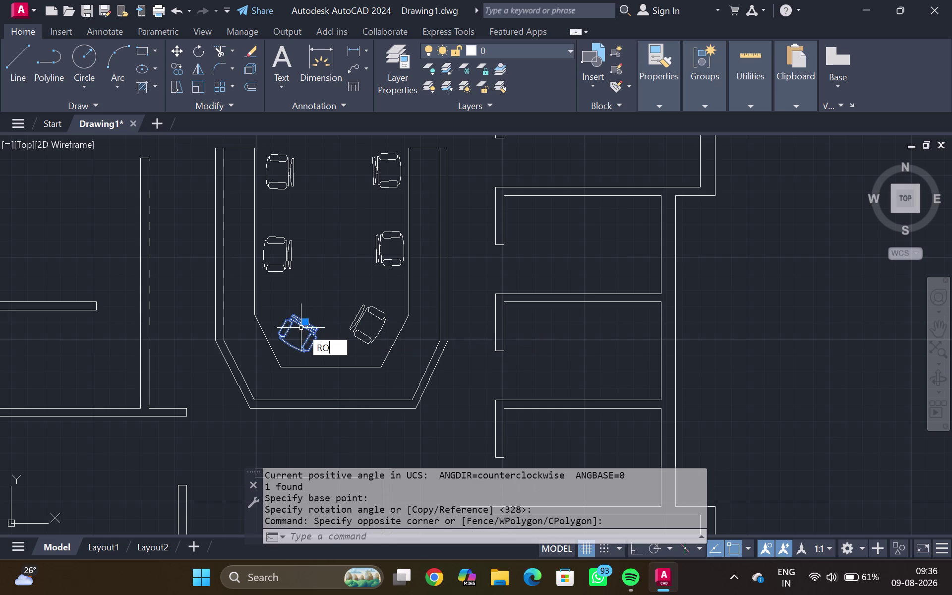
click(304, 327)
click(314, 331)
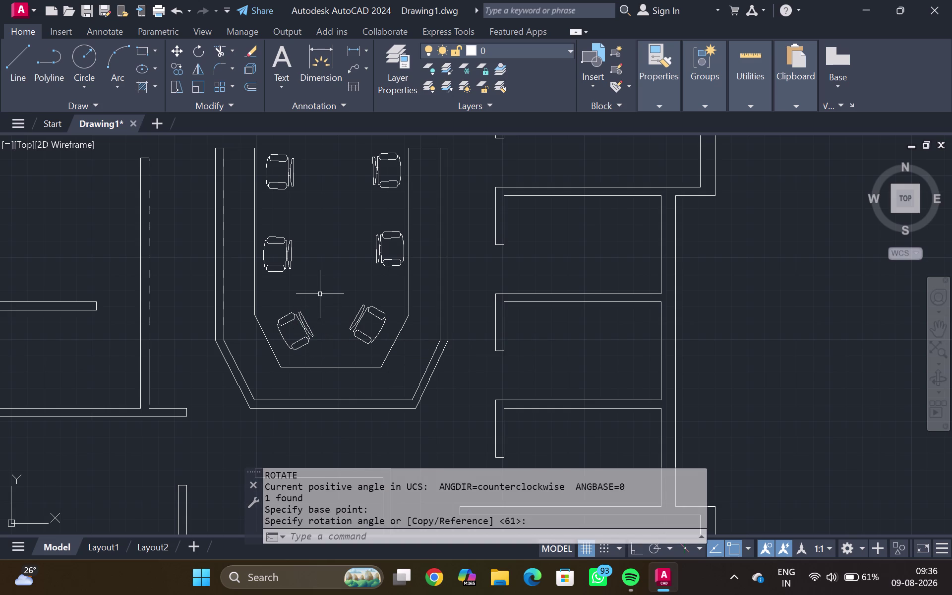
key(Escape)
scroll(down, 3)
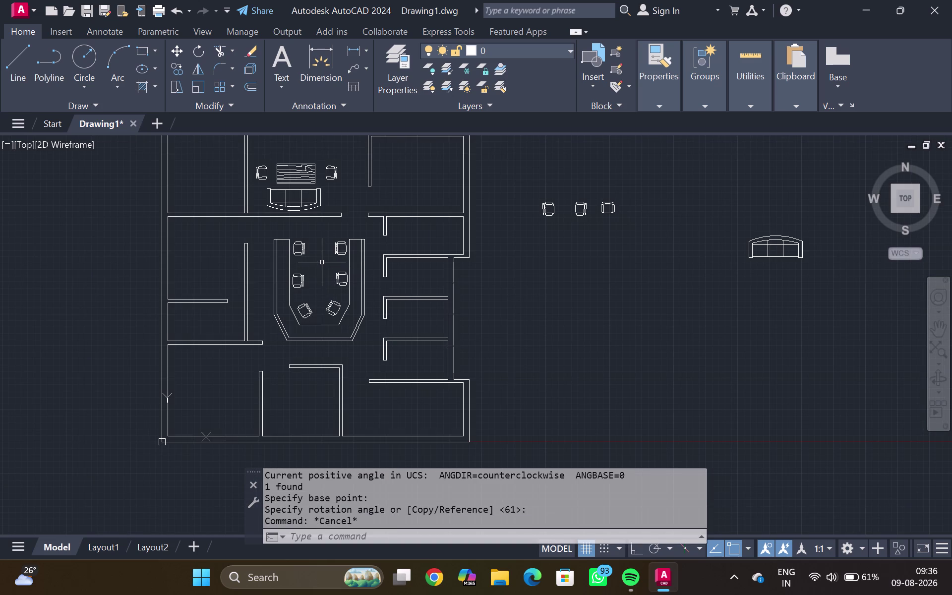
Zoom out to the whole plan and frame the top-left corner room.
middle_click(323, 261)
middle_click(323, 261)
middle_drag(323, 268, 324, 273)
scroll(down, 3)
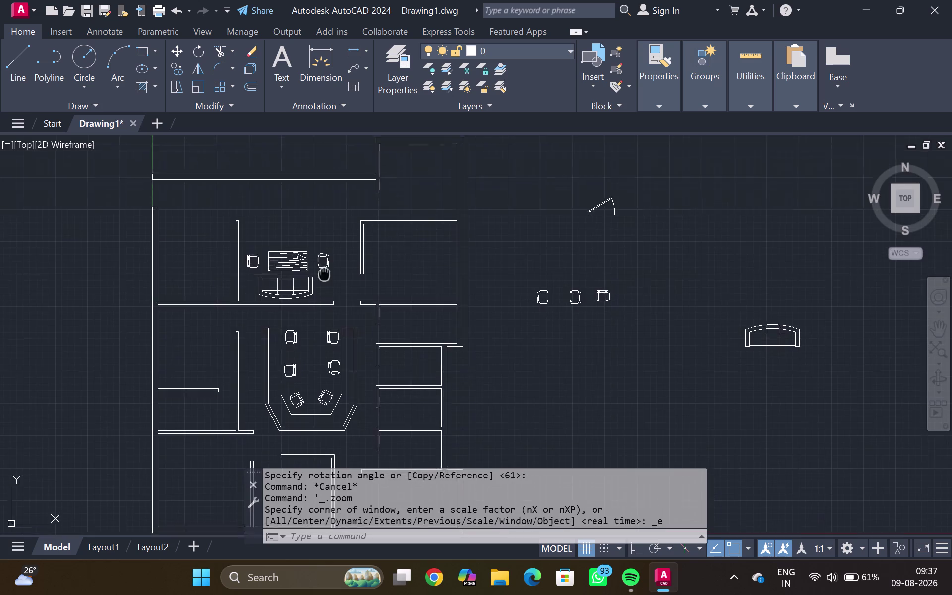
middle_drag(471, 253, 499, 221)
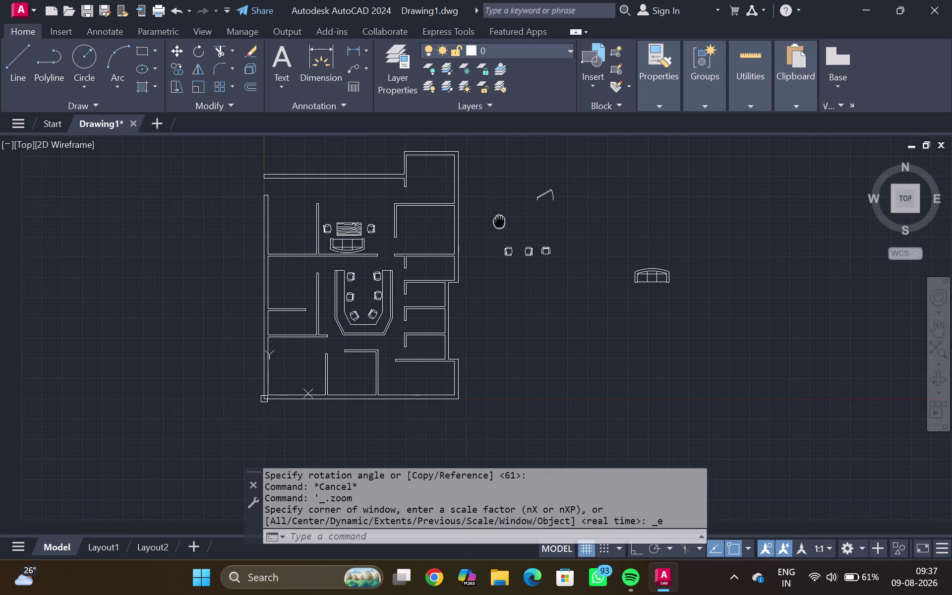
middle_drag(500, 221, 499, 217)
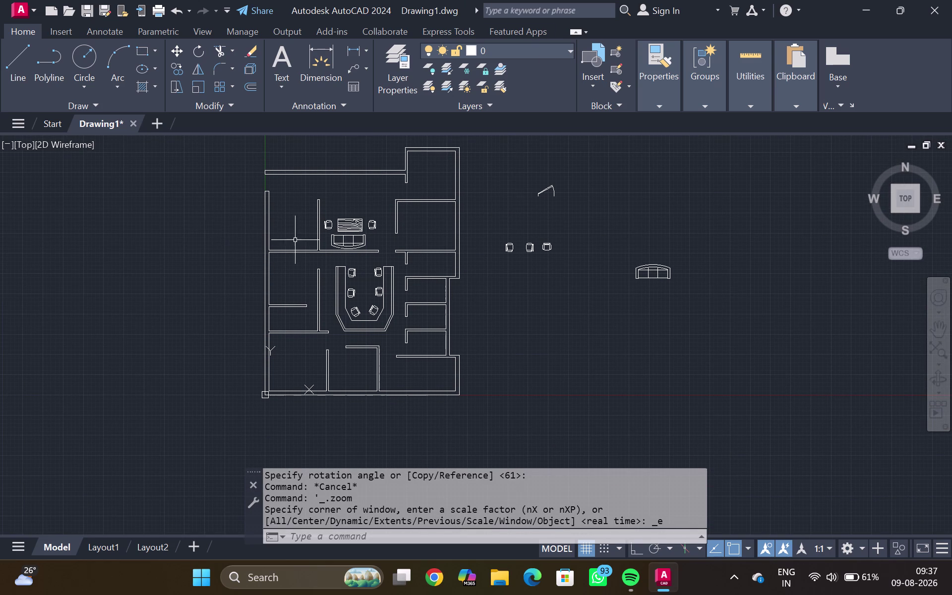
scroll(up, 3)
Offset the room's horizontal and vertical walls 2' inward for the shelf area.
click(293, 264)
key(o)
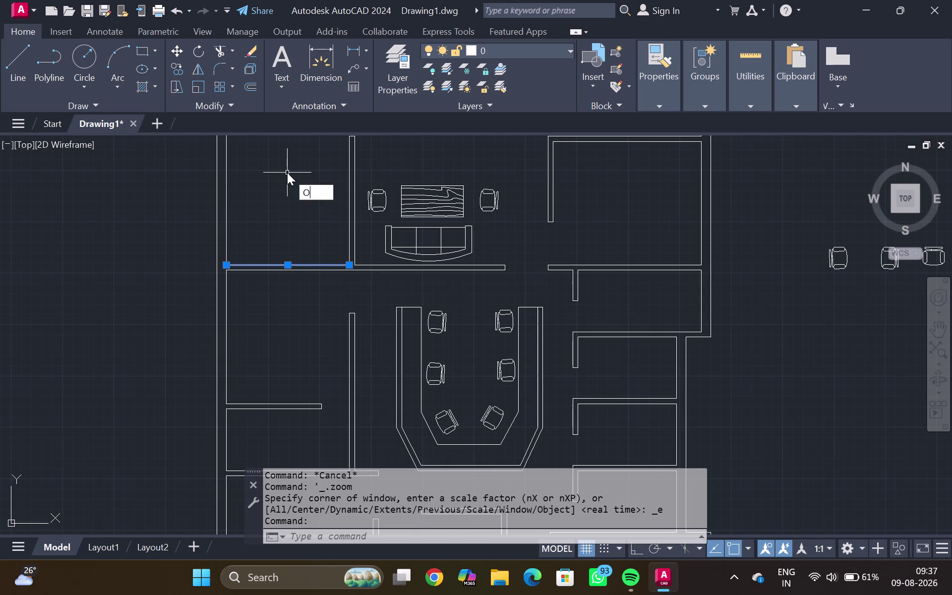
key(Return)
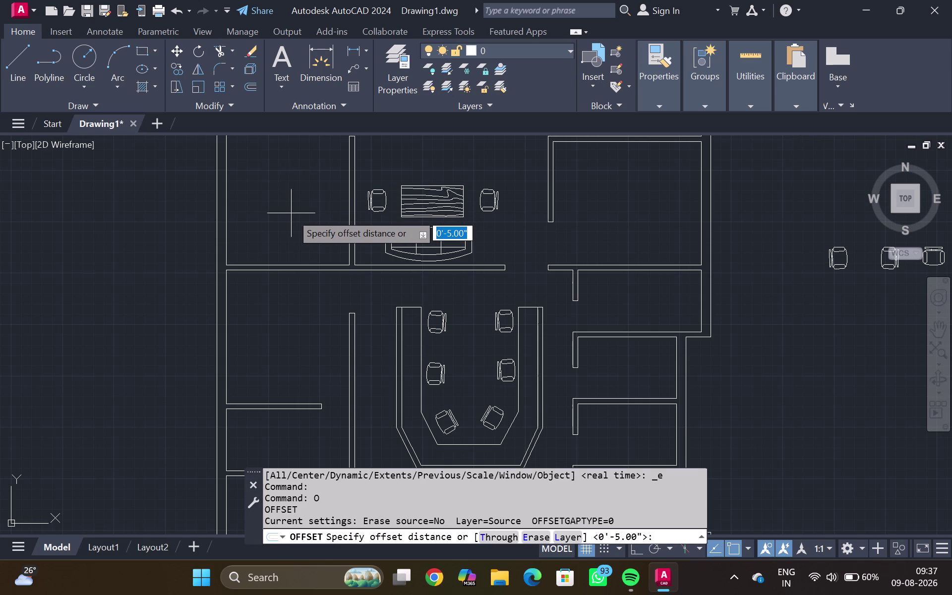
key(2)
key(apostrophe)
key(Return)
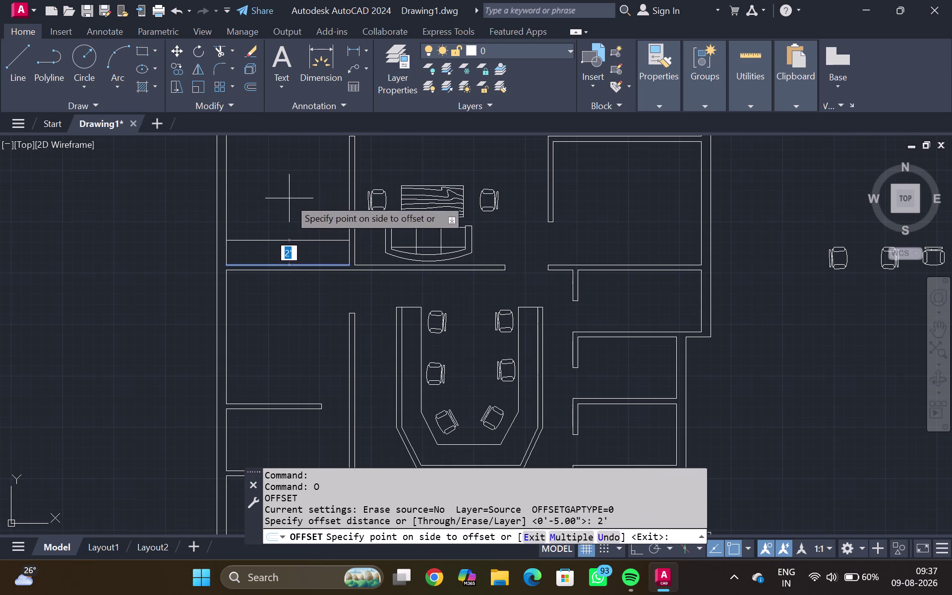
click(289, 198)
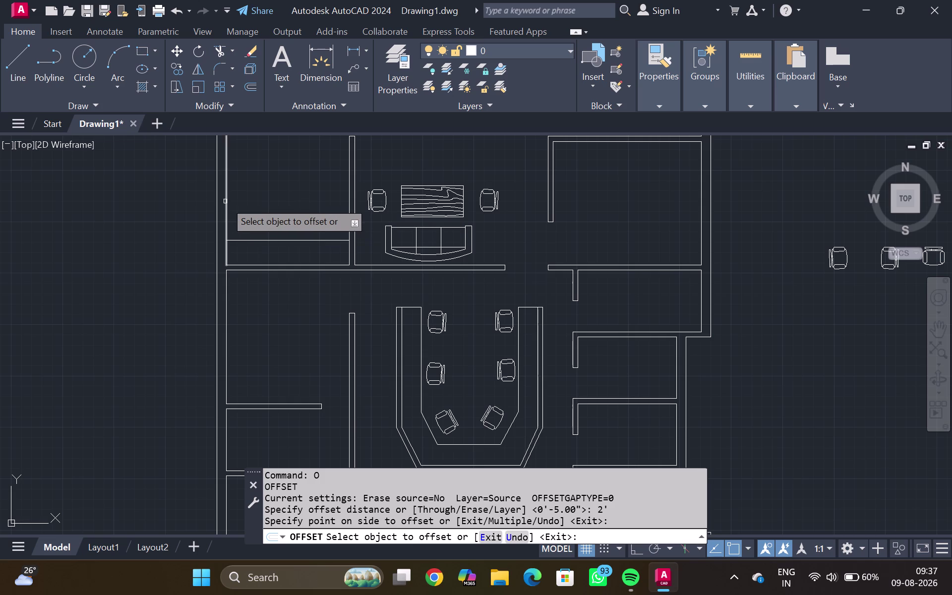
click(225, 201)
click(257, 208)
key(Escape)
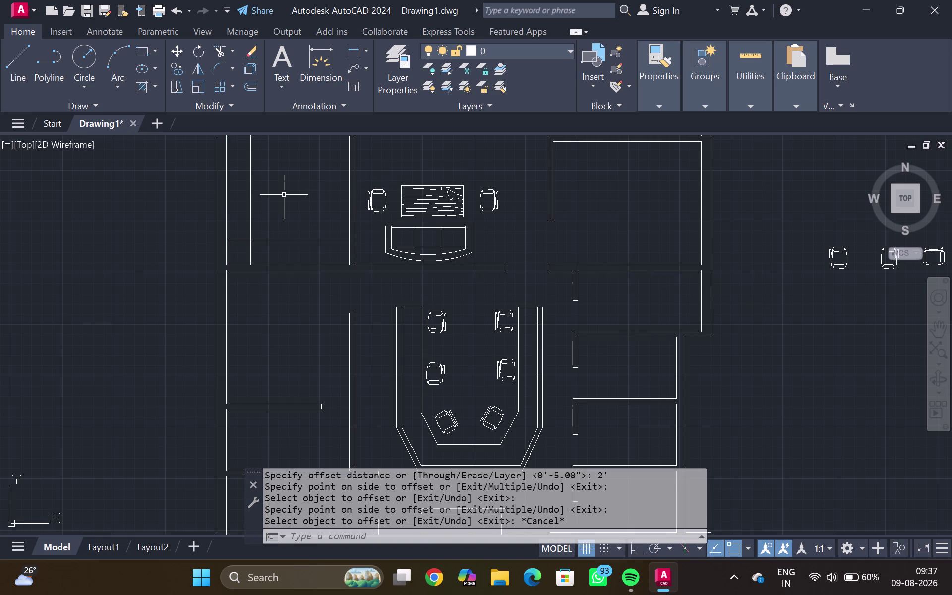
middle_drag(284, 194, 285, 284)
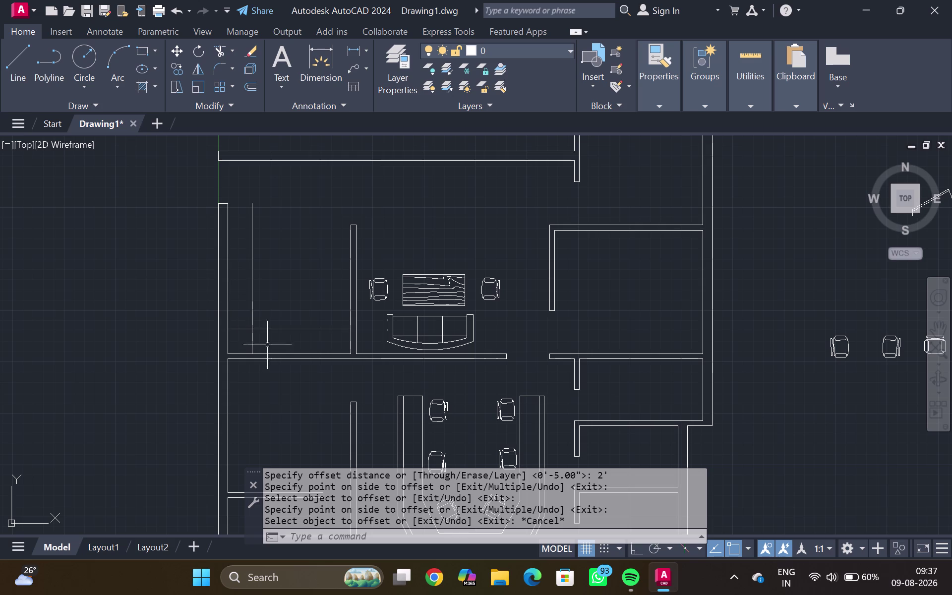
click(251, 339)
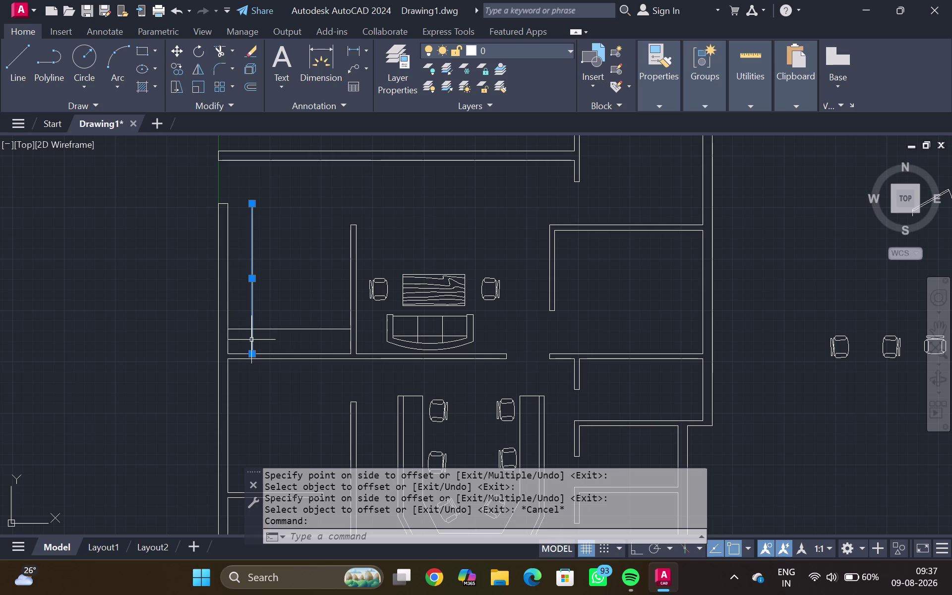
Break the shelf's vertical line where it meets the shelf edge with BREAKATPOINT.
text(BR)
key(e)
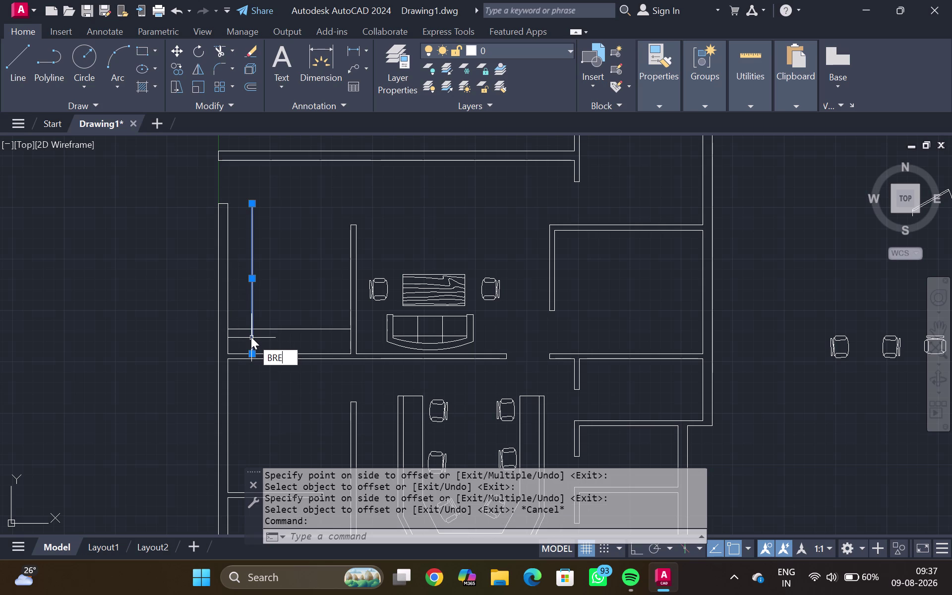
click(323, 373)
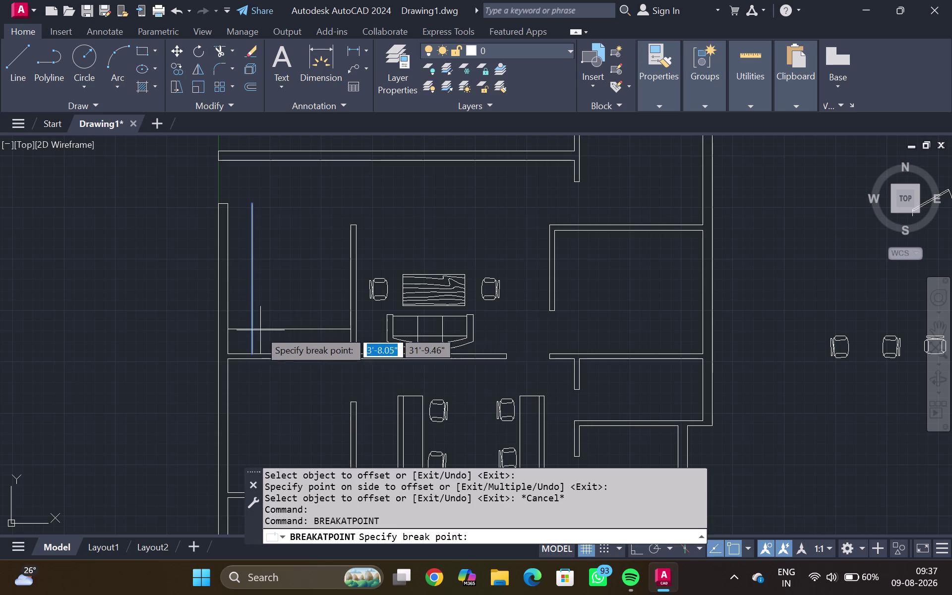
scroll(up, 3)
click(257, 323)
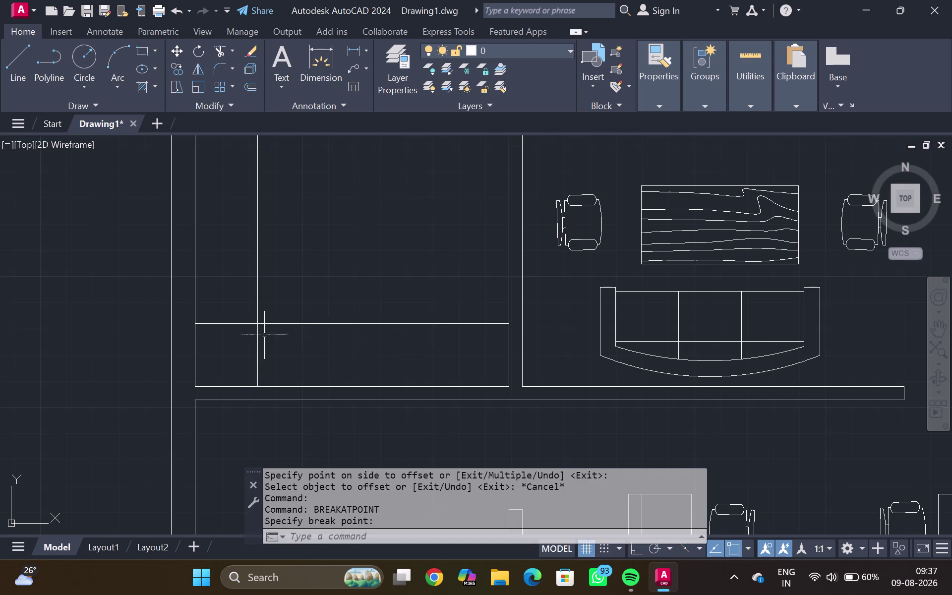
click(258, 344)
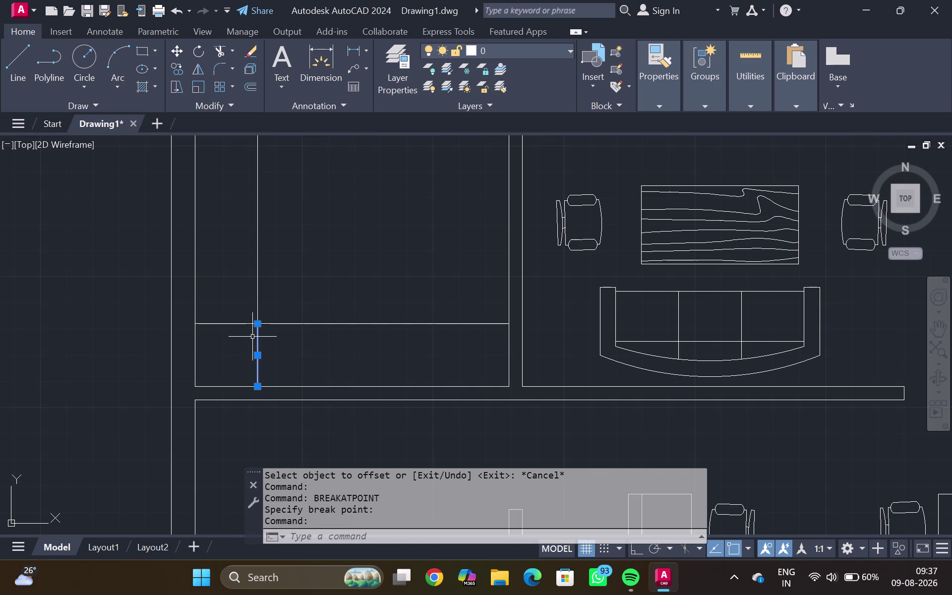
Copy the short lower piece as a 6-item array fitted to the right wall.
text(C)
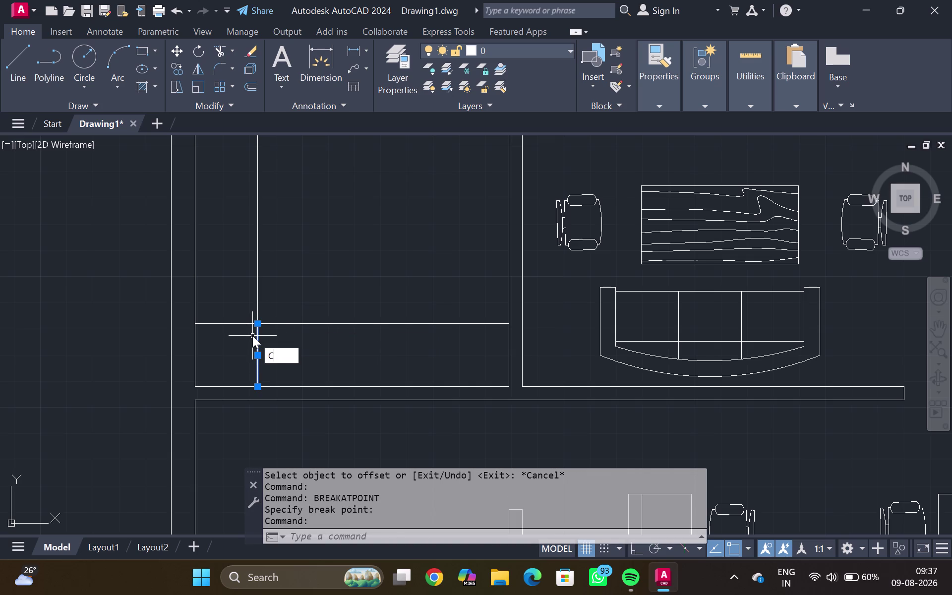
text(O)
key(Return)
click(259, 321)
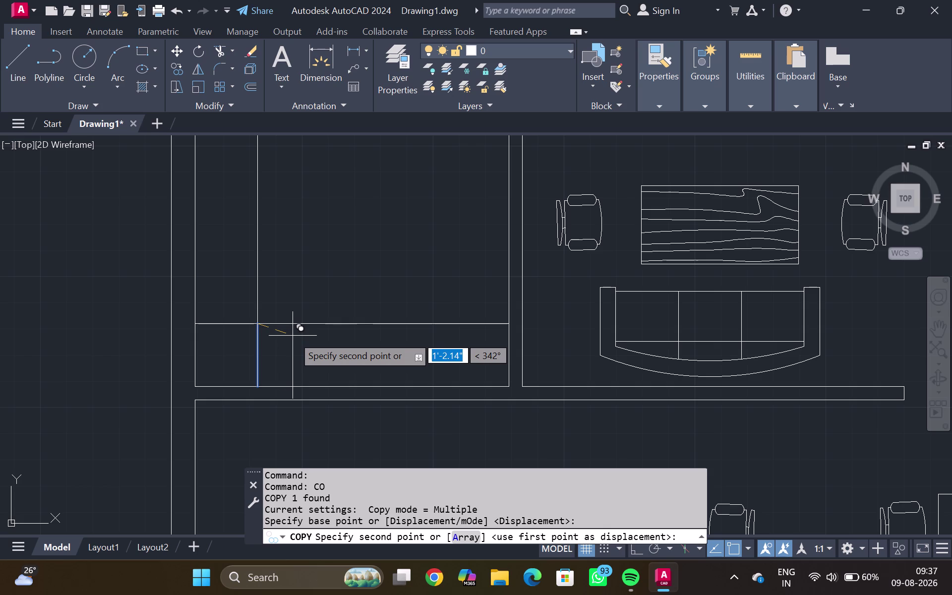
click(463, 535)
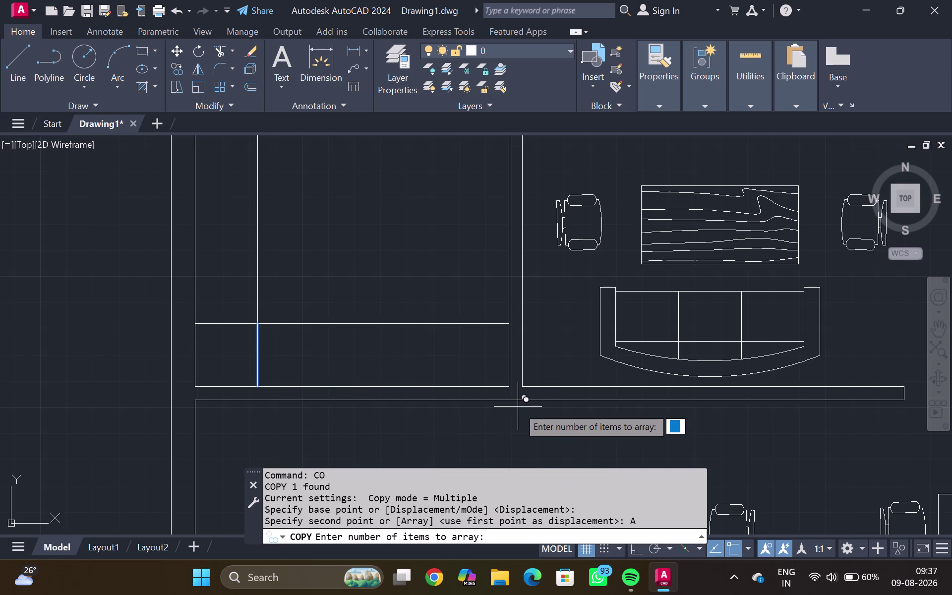
key(6)
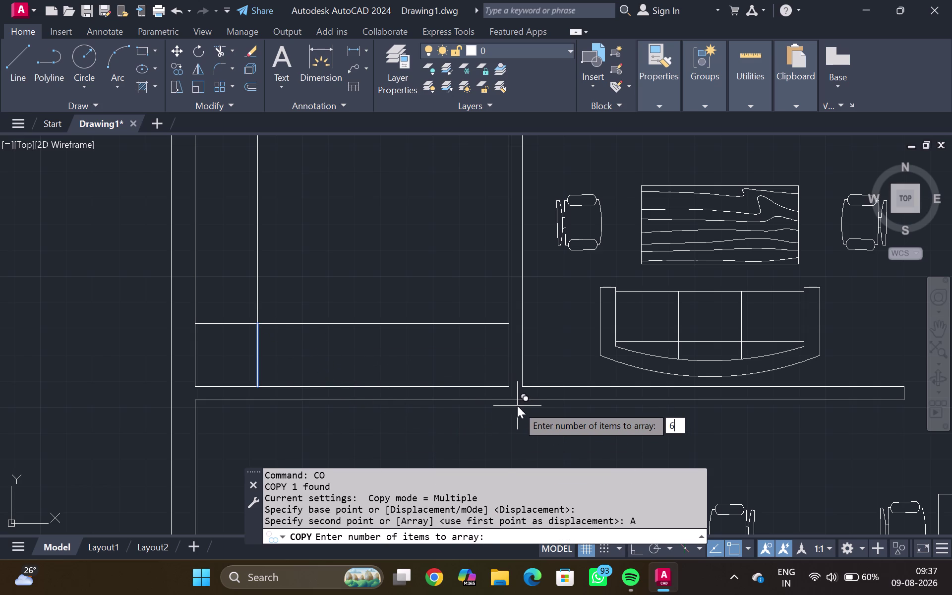
key(Return)
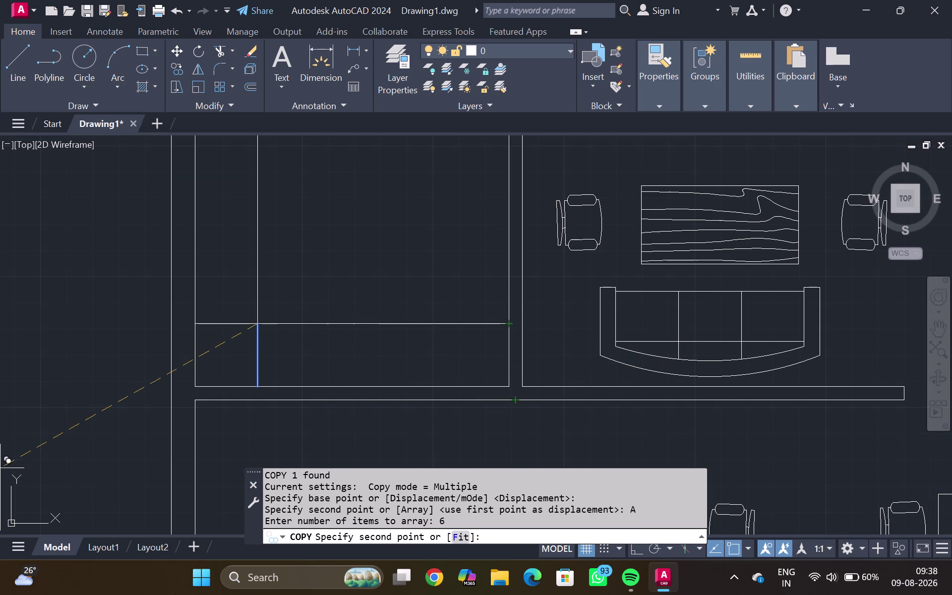
click(464, 537)
click(507, 328)
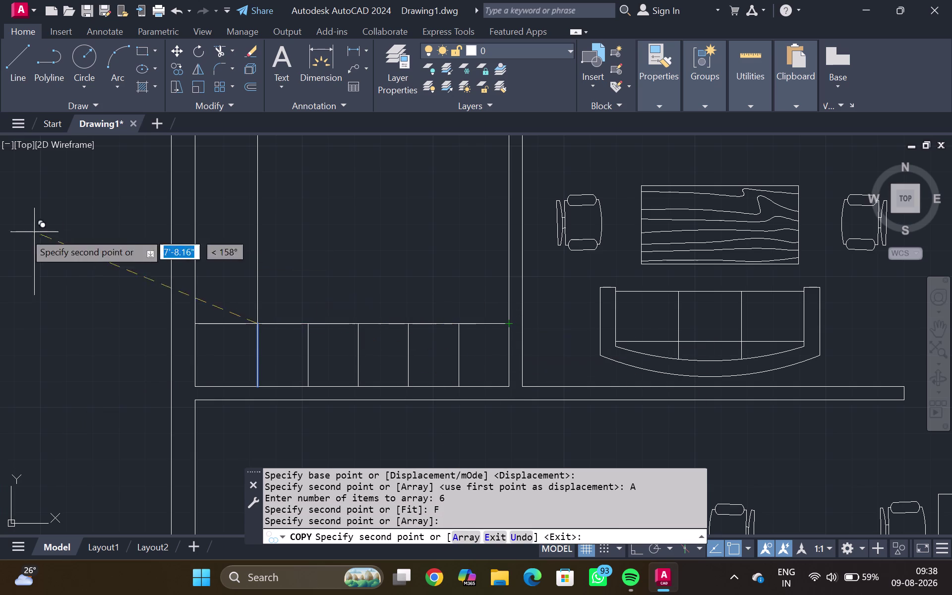
key(Escape)
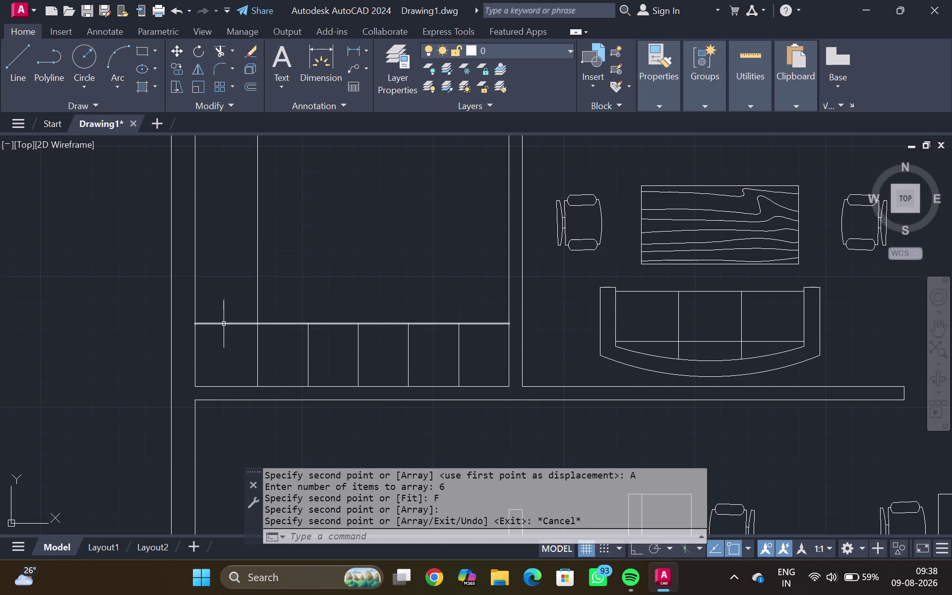
click(226, 328)
click(217, 320)
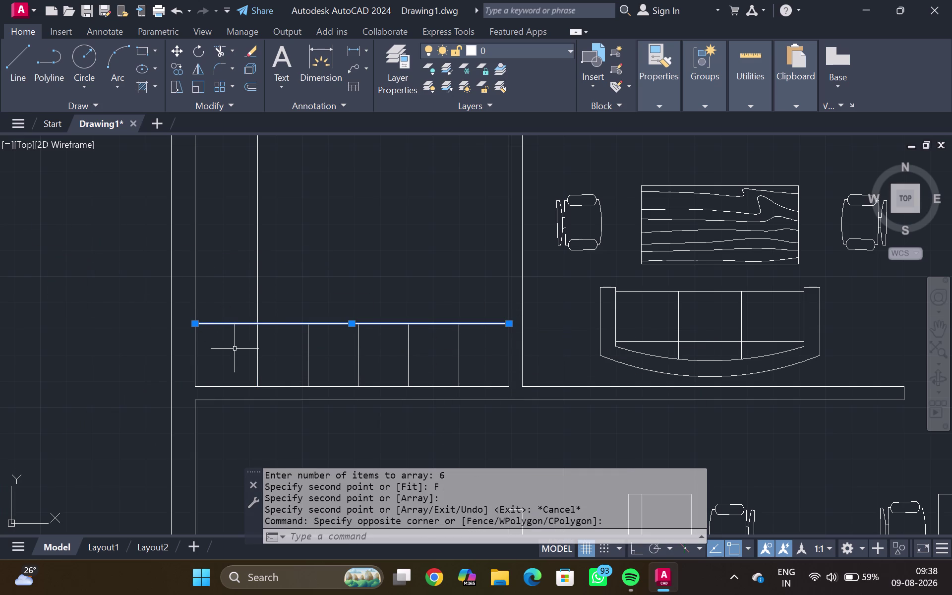
Break the shelf's horizontal top edge where it meets the vertical divider.
text(BREA)
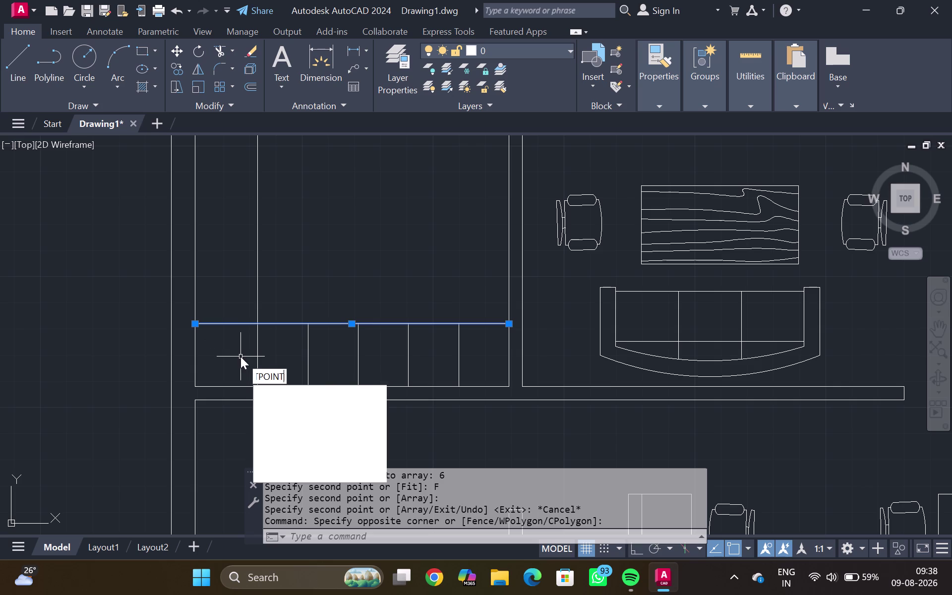
click(308, 395)
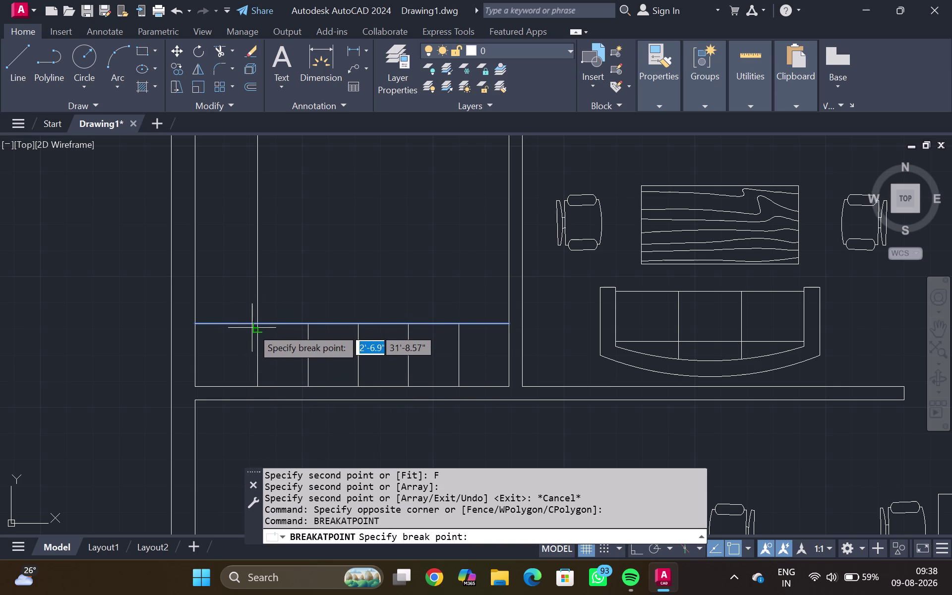
scroll(up, 3)
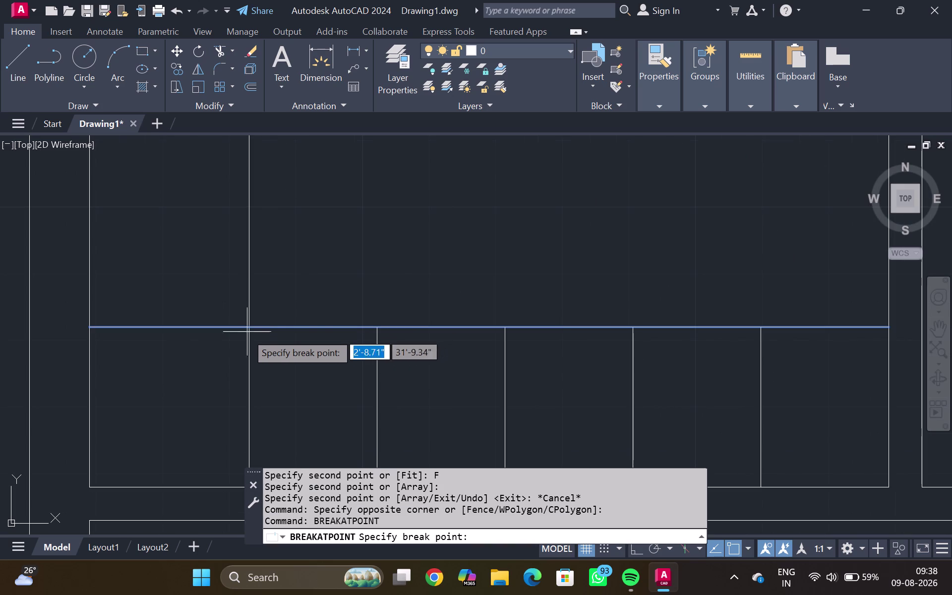
click(247, 325)
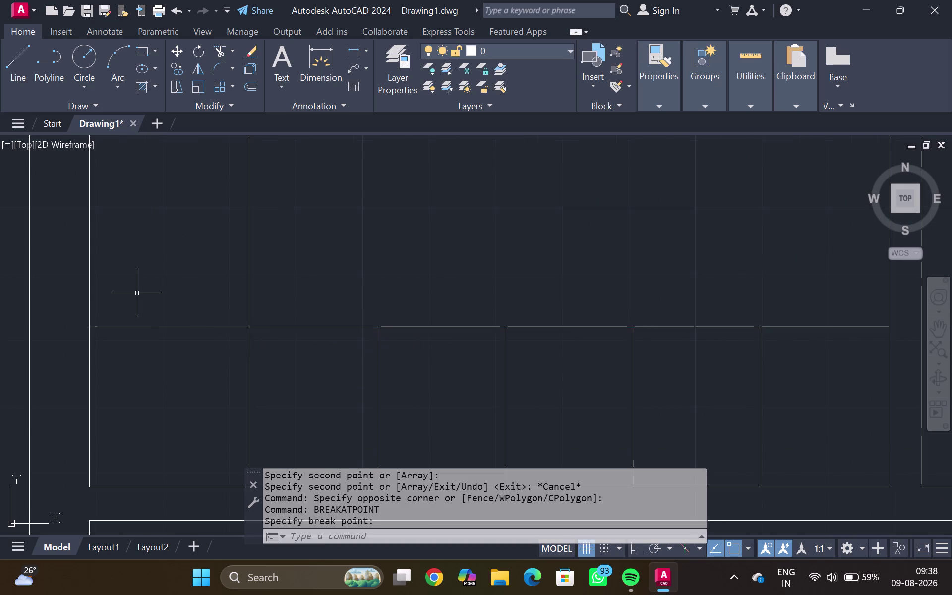
With Ortho on, copy the short left piece upward three times as side-shelf dividers.
click(147, 326)
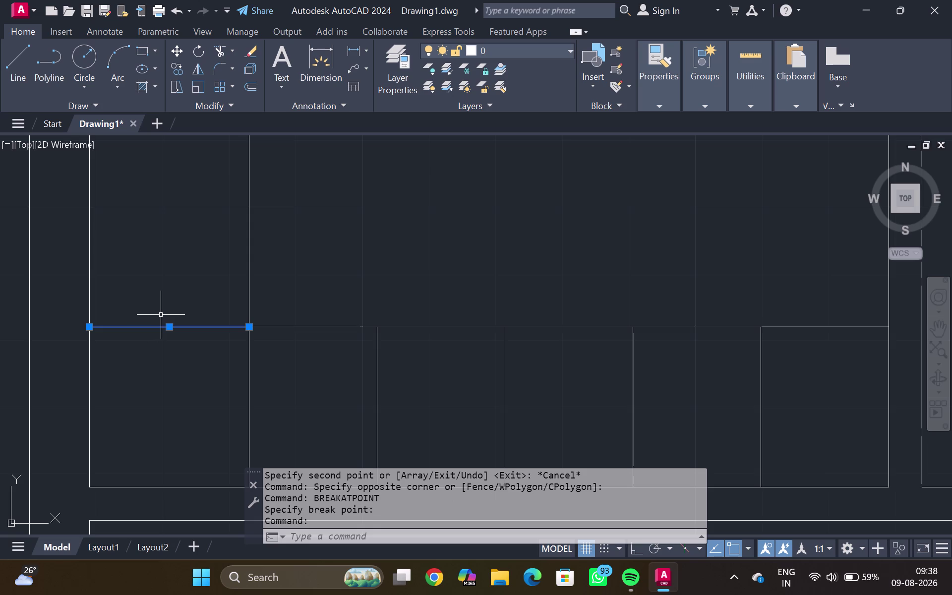
key(c)
key(o)
key(Return)
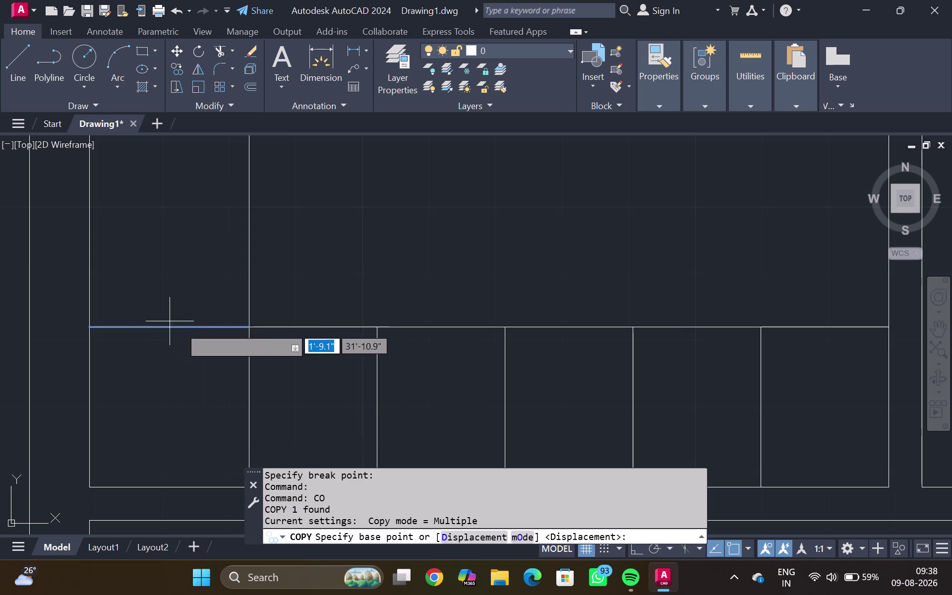
click(91, 327)
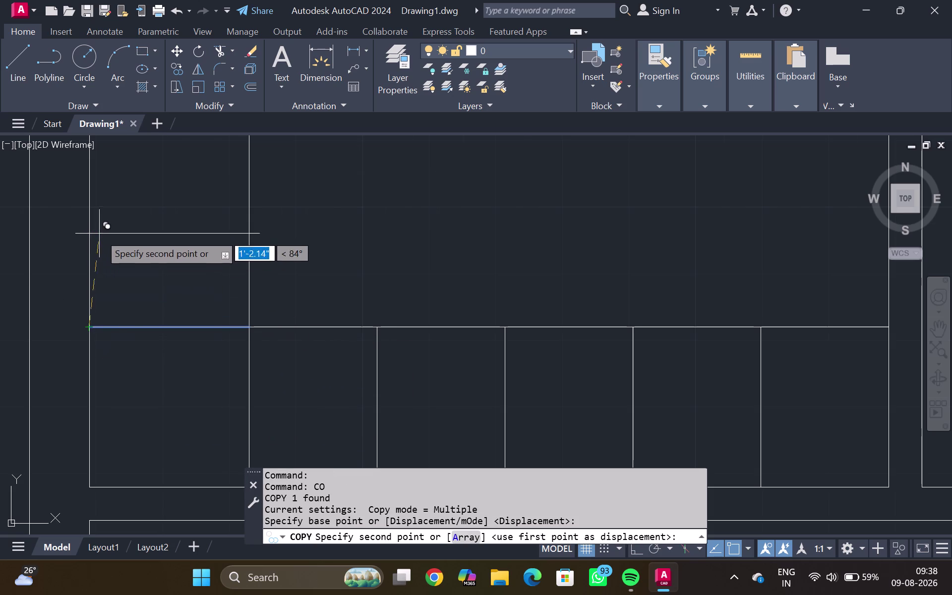
scroll(down, 3)
middle_drag(105, 234, 95, 387)
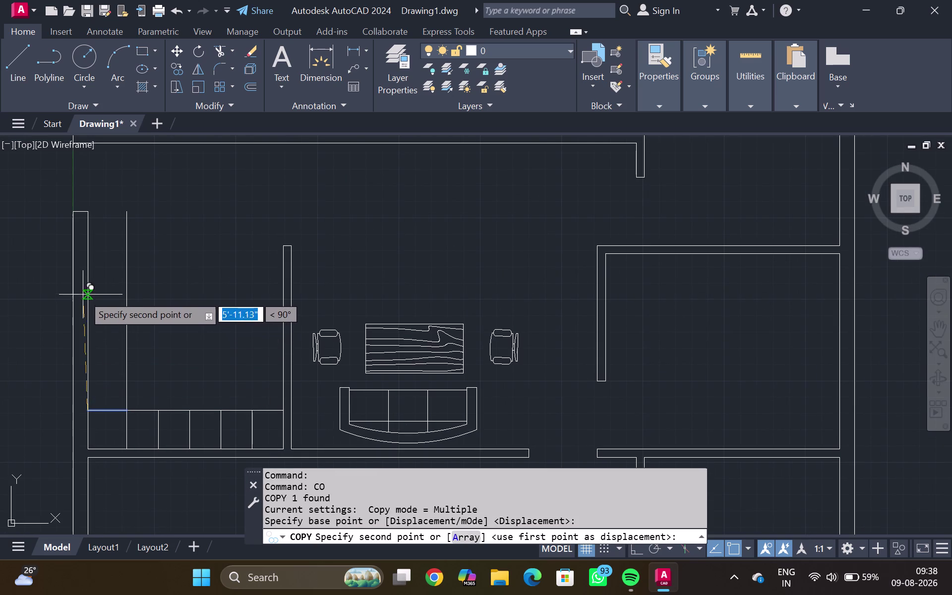
scroll(up, 3)
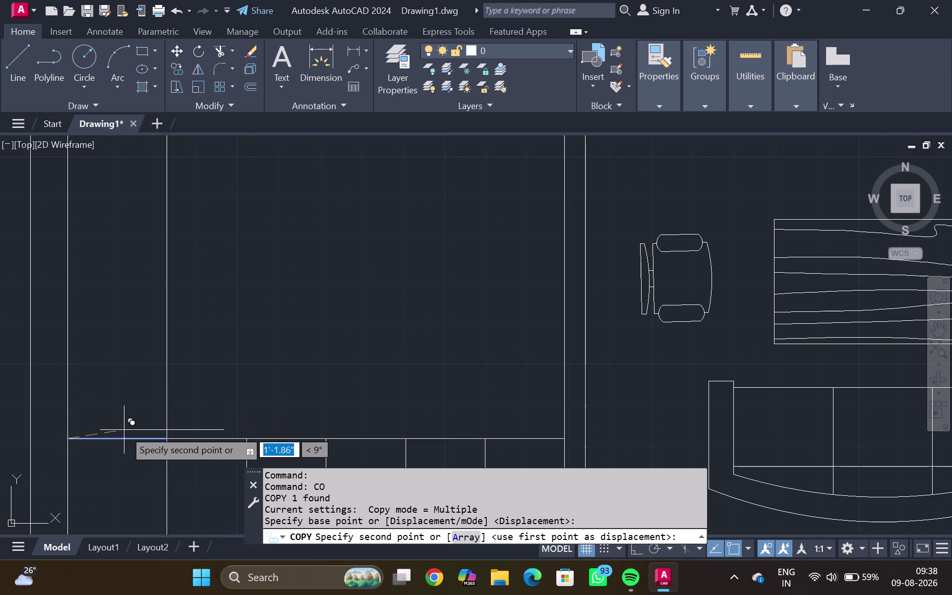
key(F8)
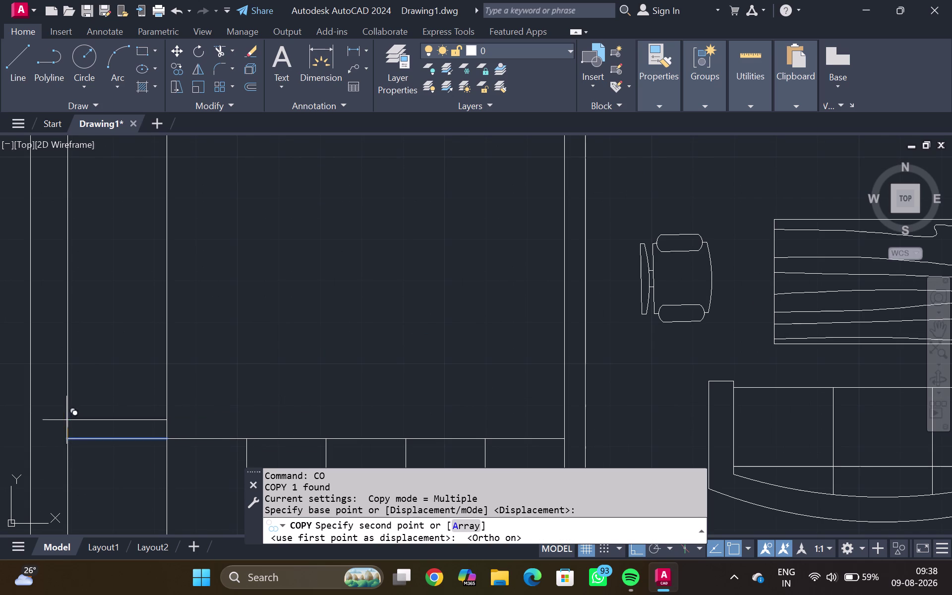
click(74, 365)
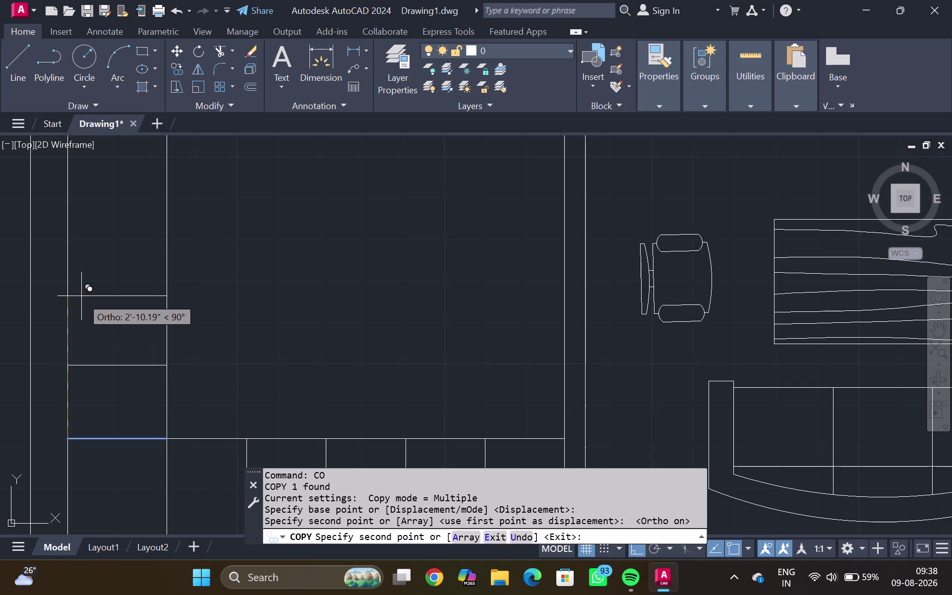
click(81, 295)
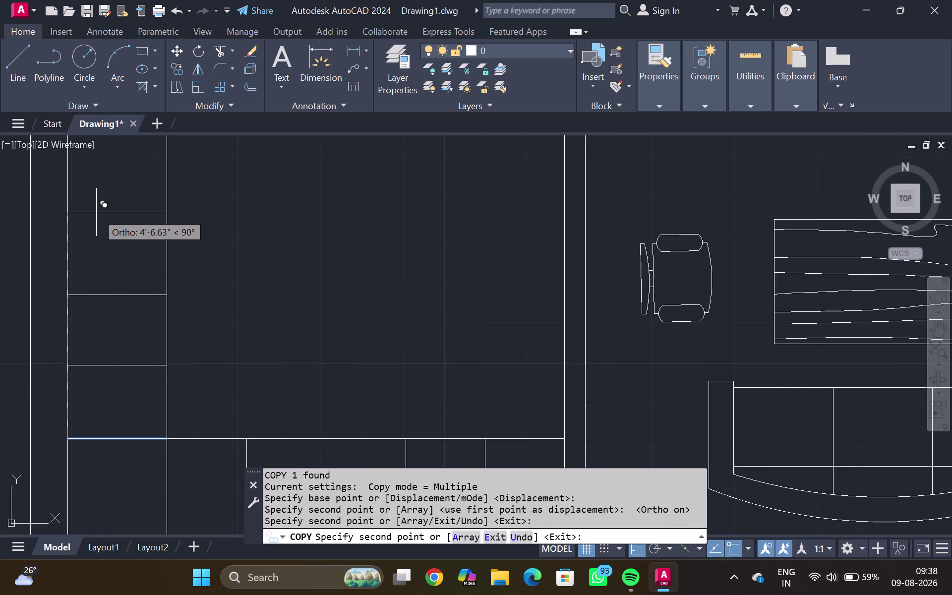
click(97, 212)
key(Escape)
Zoom back out to the whole office plan and begin trimming extra line ends.
scroll(down, 3)
middle_drag(5, 0, 4, 6)
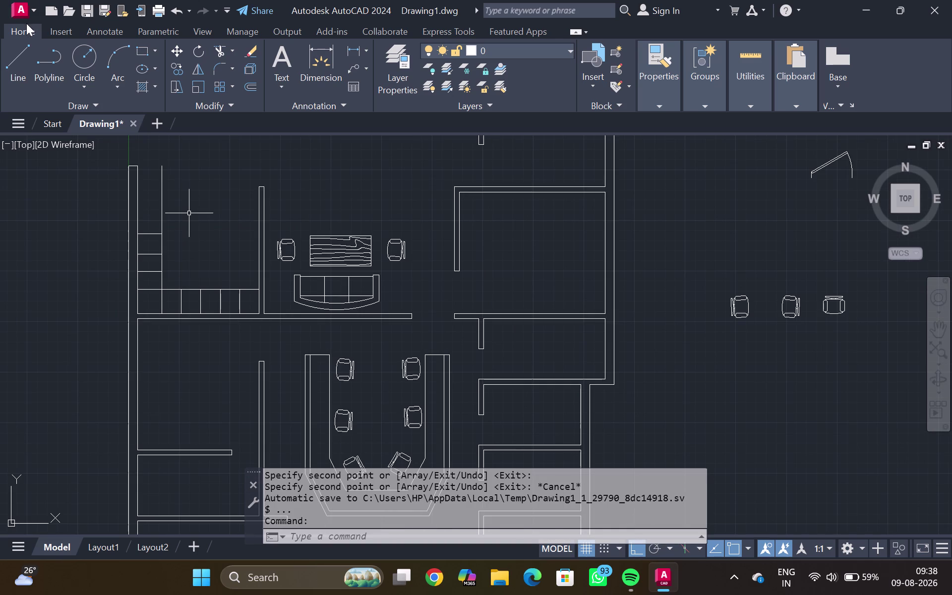
text(TR)
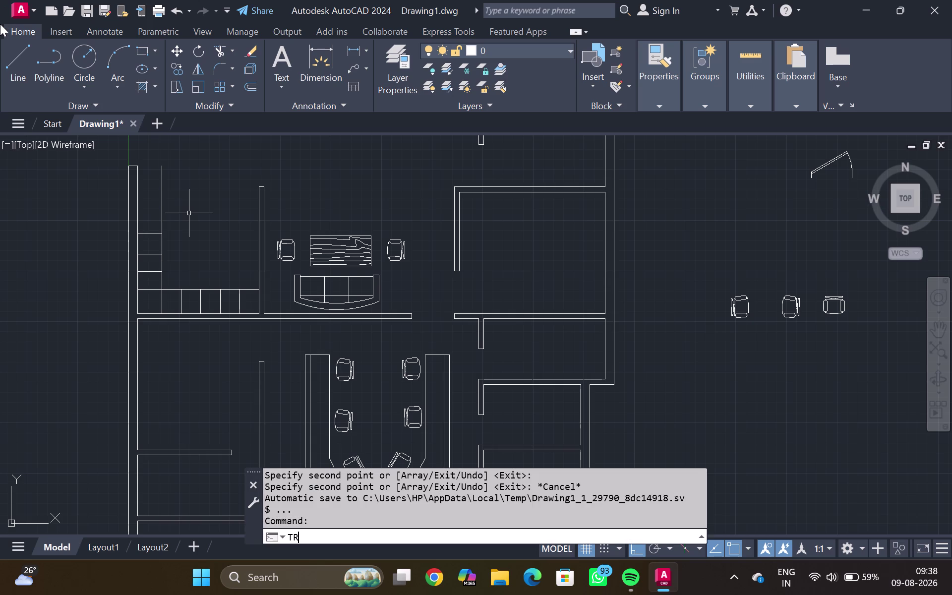
key(Return)
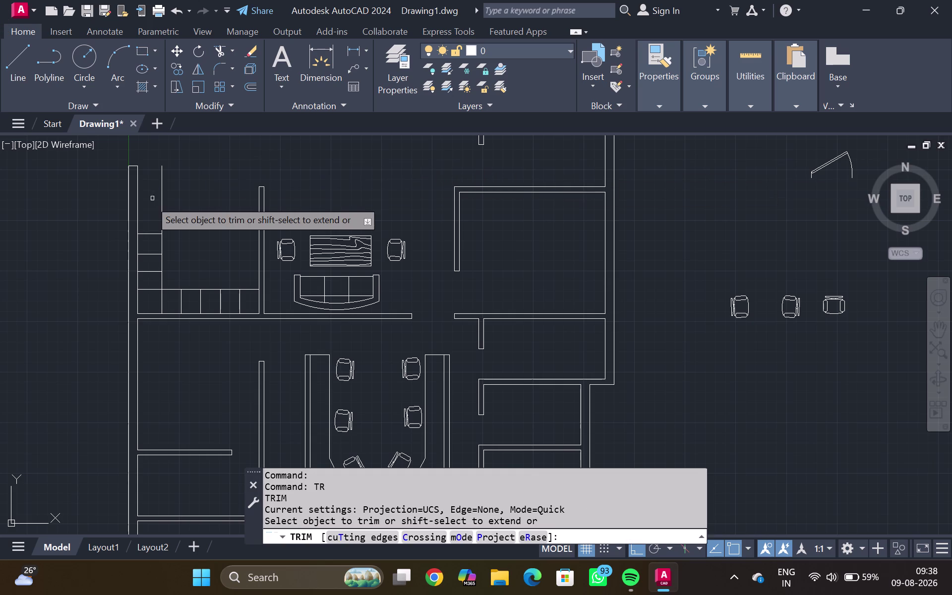
click(162, 213)
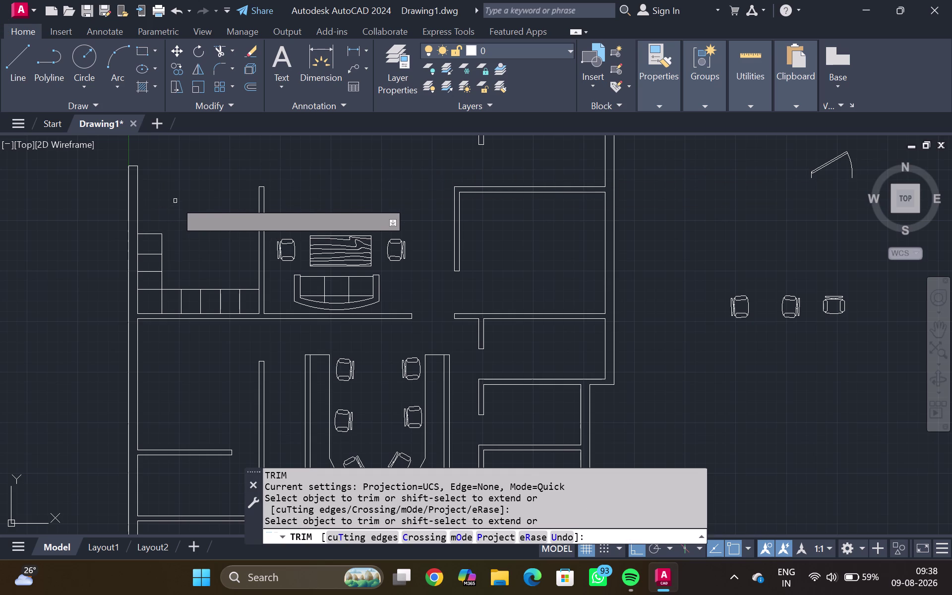